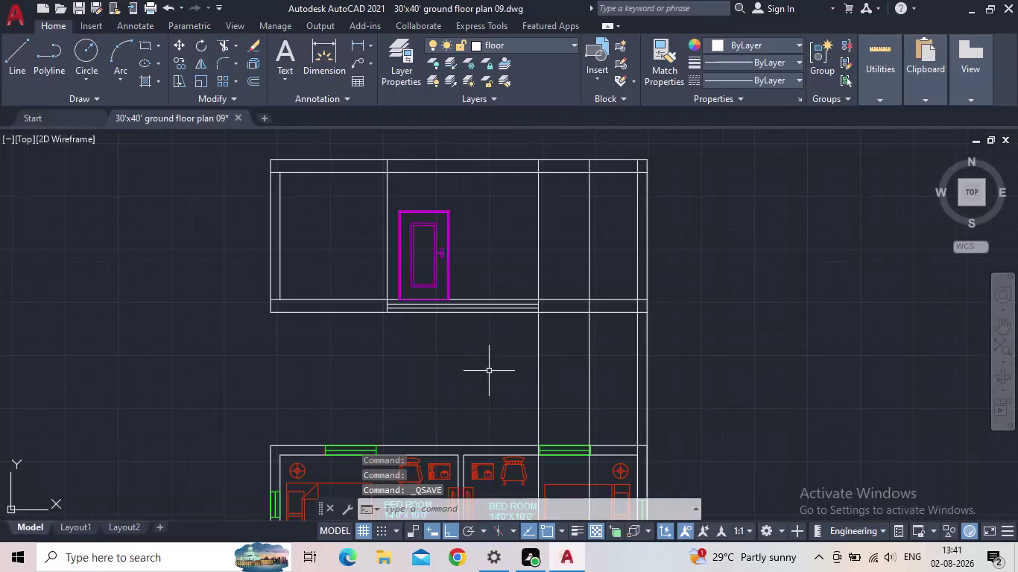
Pan across the floor plan back to the front elevation and start a line.
middle_click(504, 332)
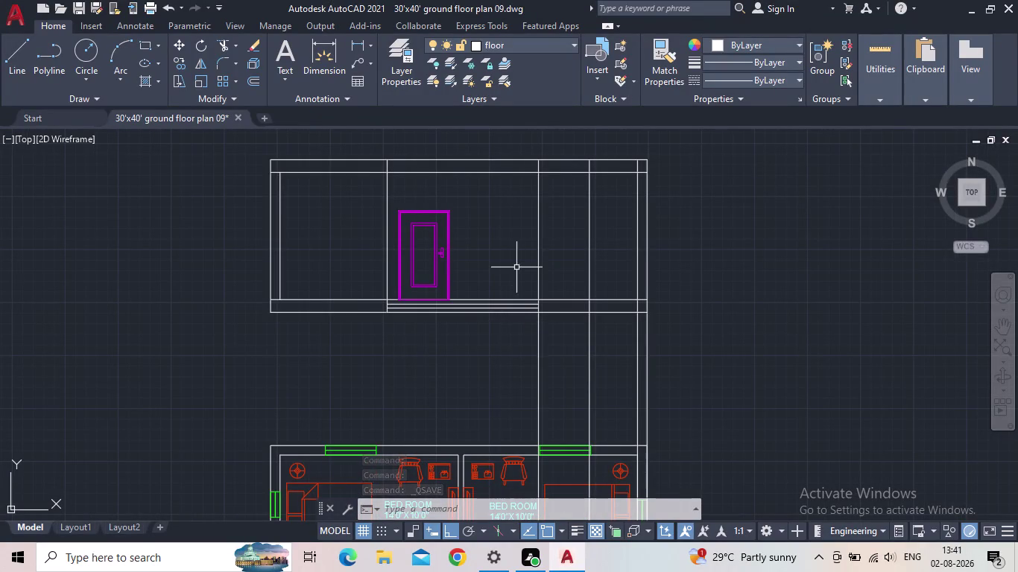
middle_drag(503, 330, 407, 194)
scroll(up, 3)
scroll(down, 3)
middle_drag(422, 257, 404, 267)
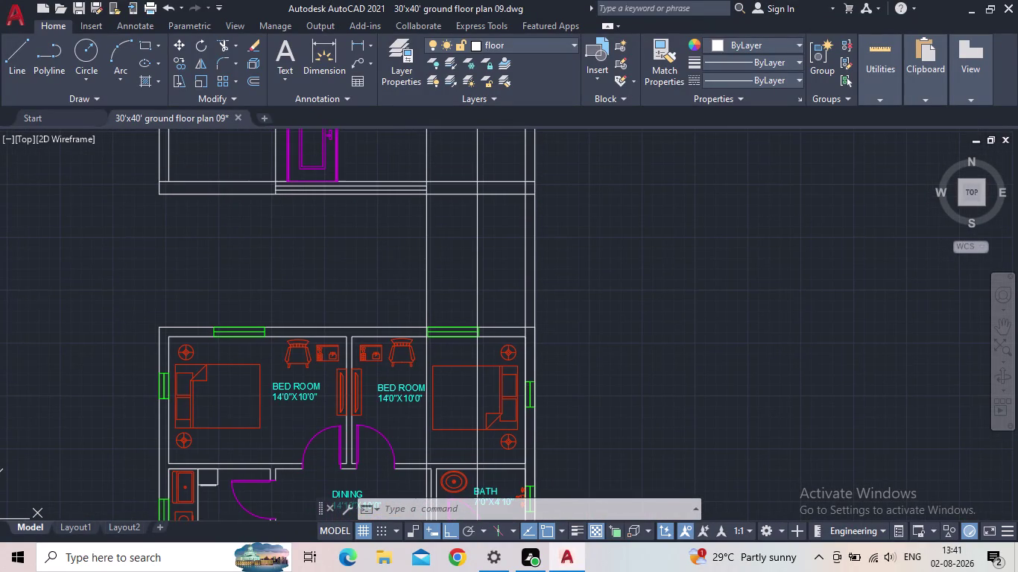
middle_drag(436, 224, 357, 297)
middle_drag(366, 211, 368, 266)
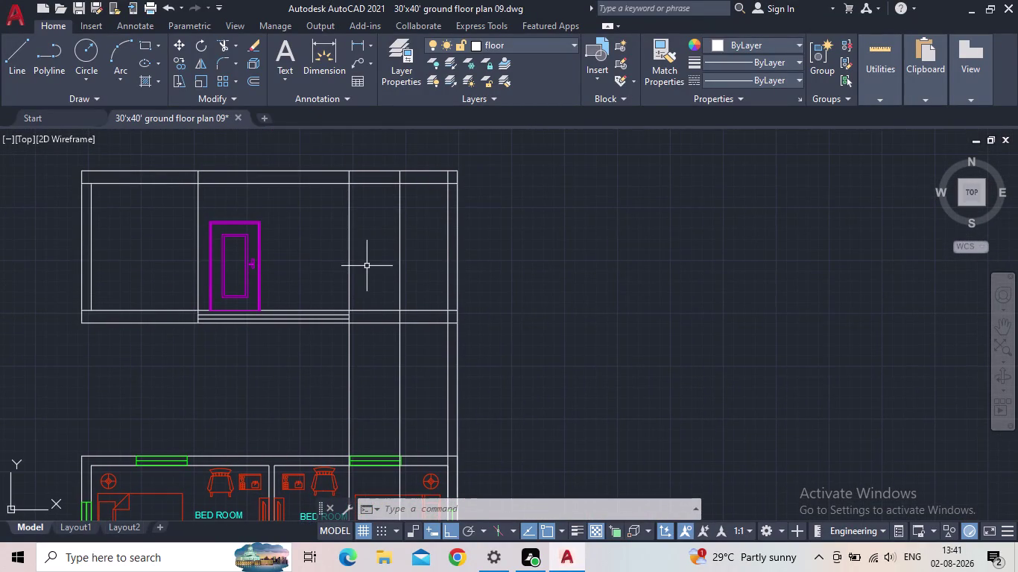
click(19, 61)
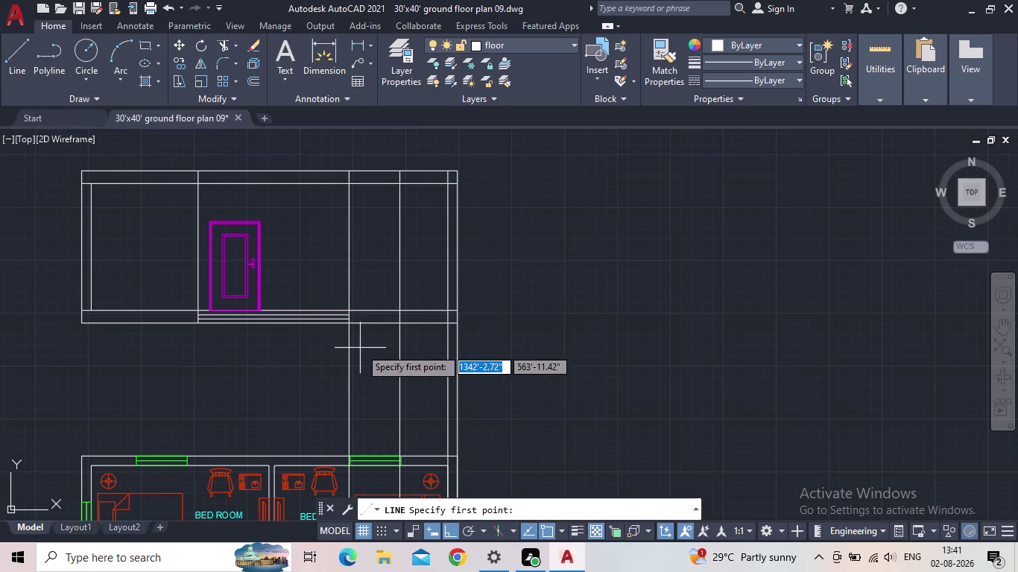
Try a line tracked 3' up from the wall corner, then cancel and recentre.
key(Escape)
key(l)
key(Return)
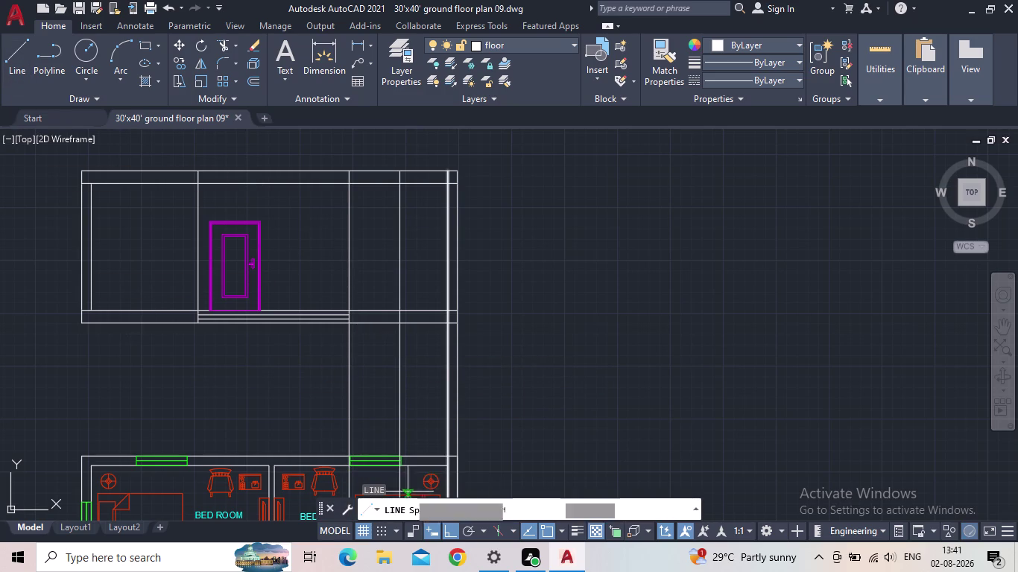
key(t)
key(k)
key(Return)
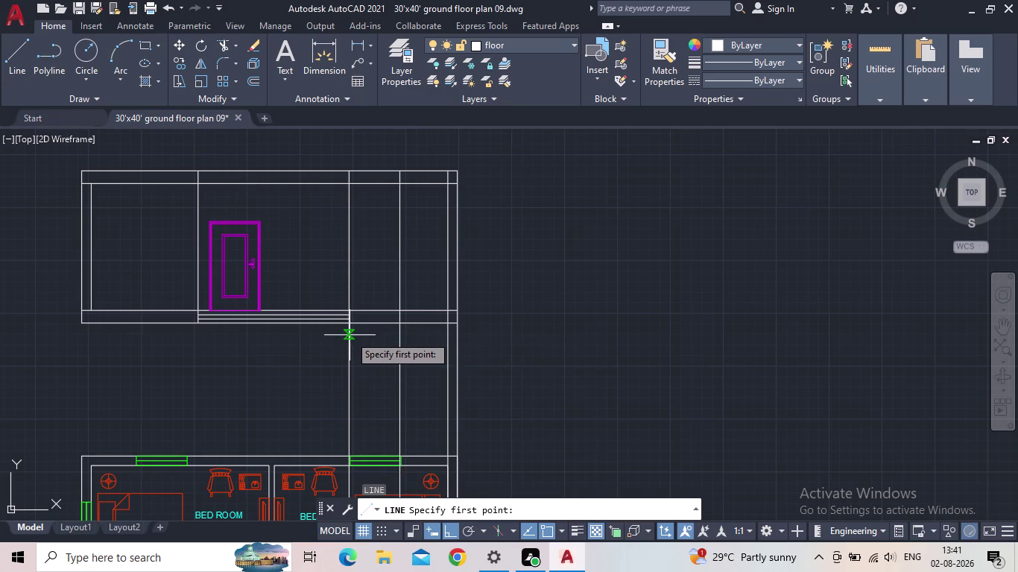
scroll(up, 3)
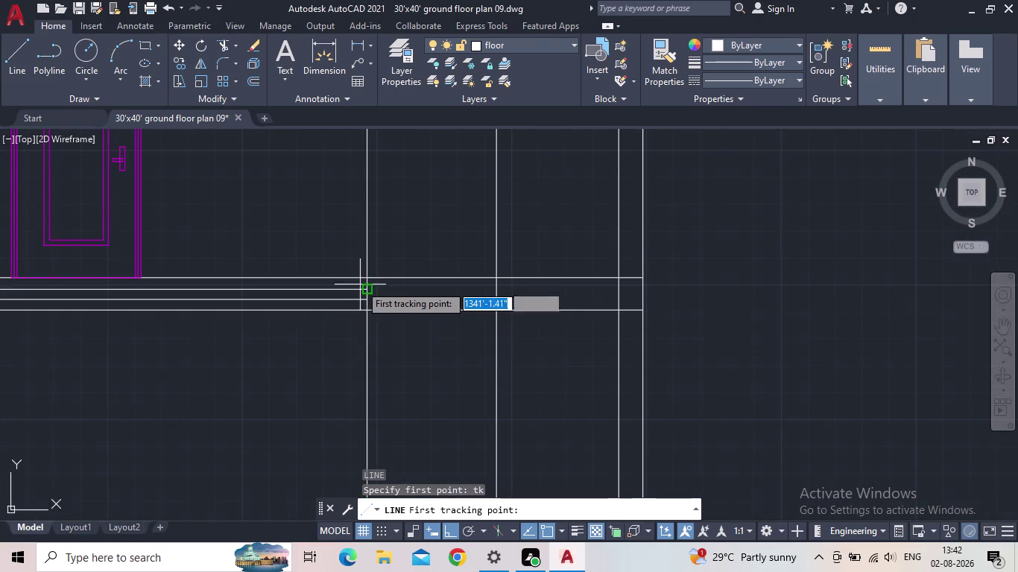
drag(367, 280, 367, 273)
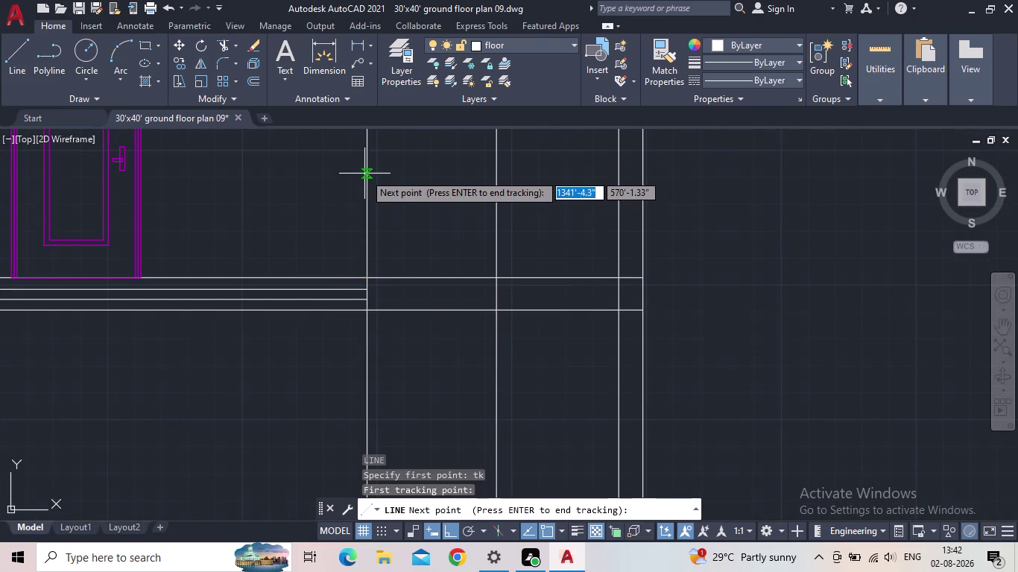
key(3)
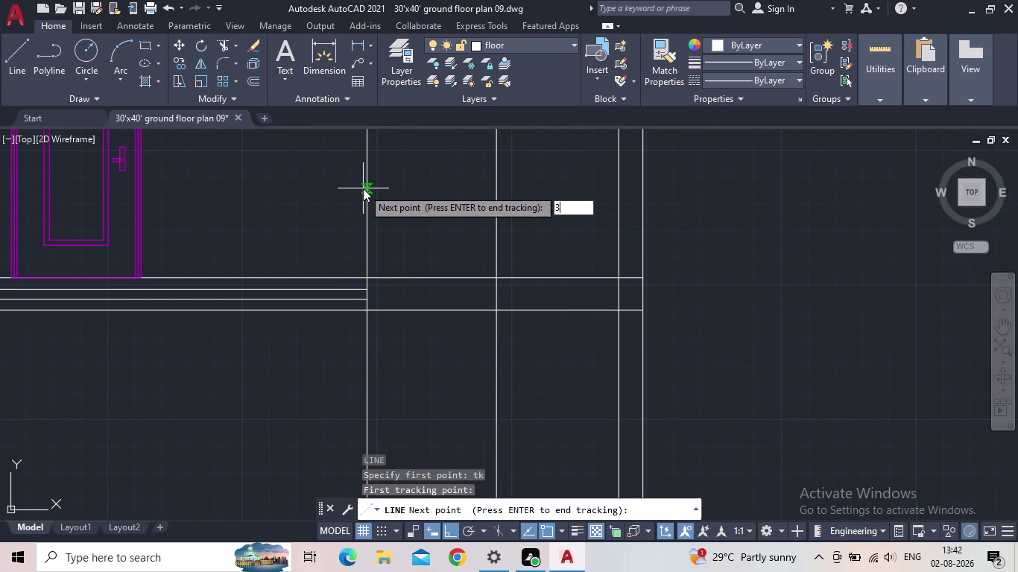
key(apostrophe)
key(Return)
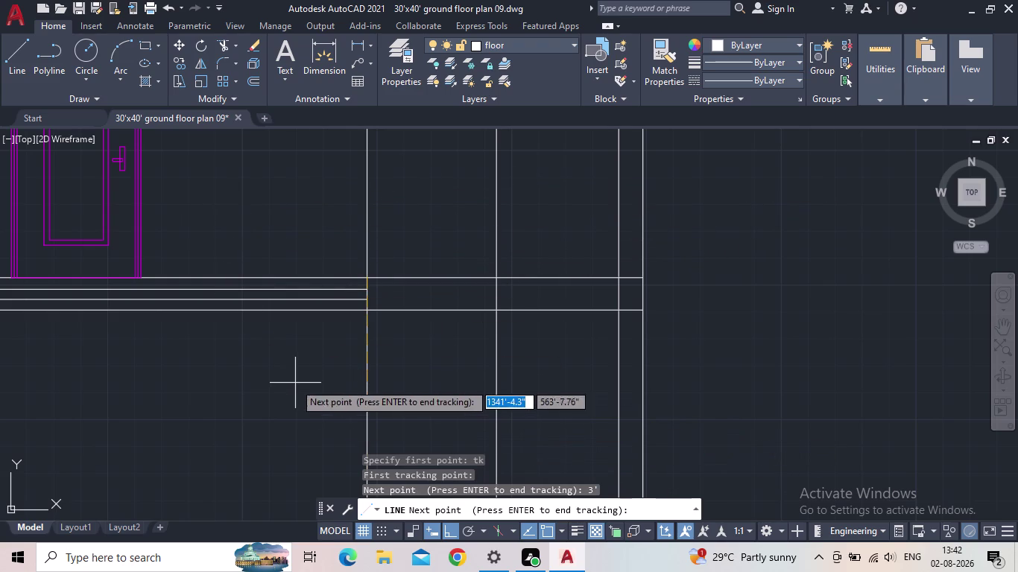
key(Escape)
middle_drag(371, 318, 464, 376)
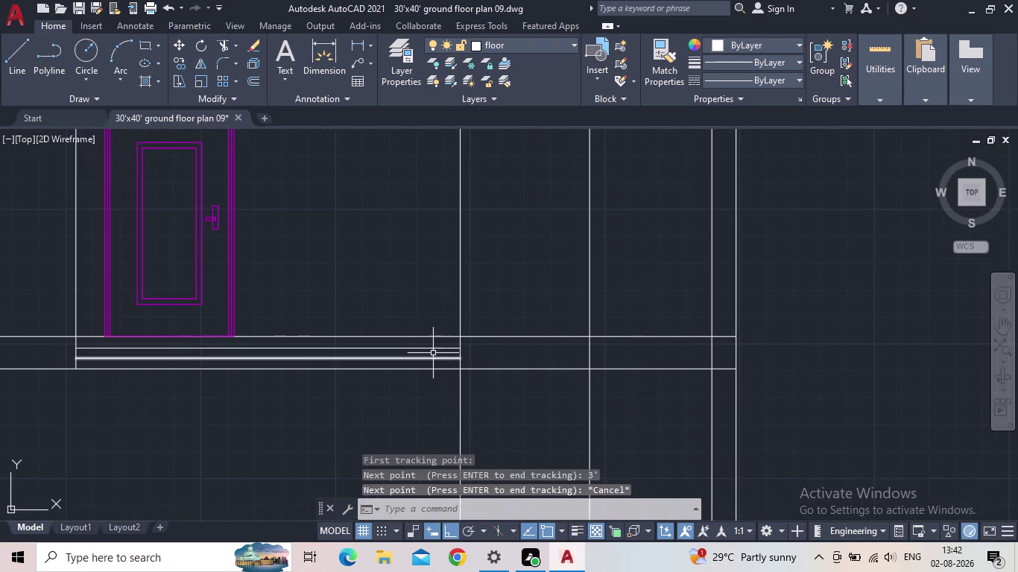
scroll(up, 3)
Draw a horizontal line tracked 3' above the wall corner to the opposite wall.
key(l)
key(Return)
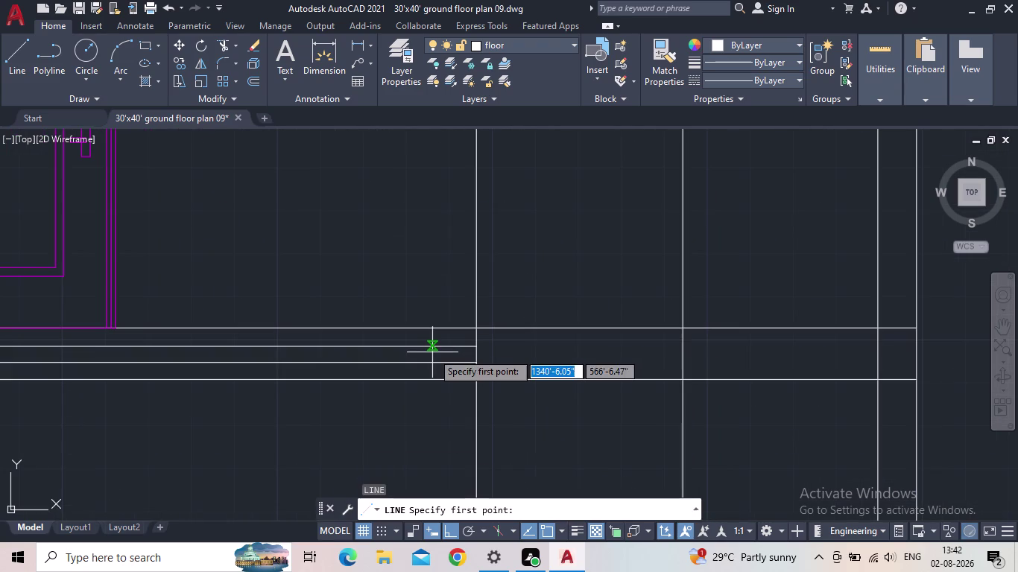
text(tk)
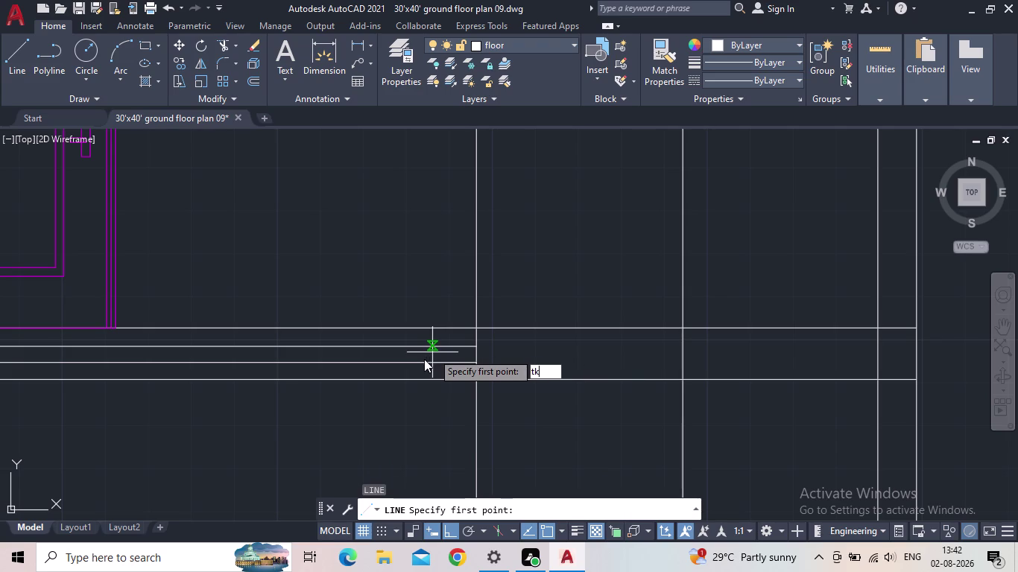
key(Return)
click(479, 329)
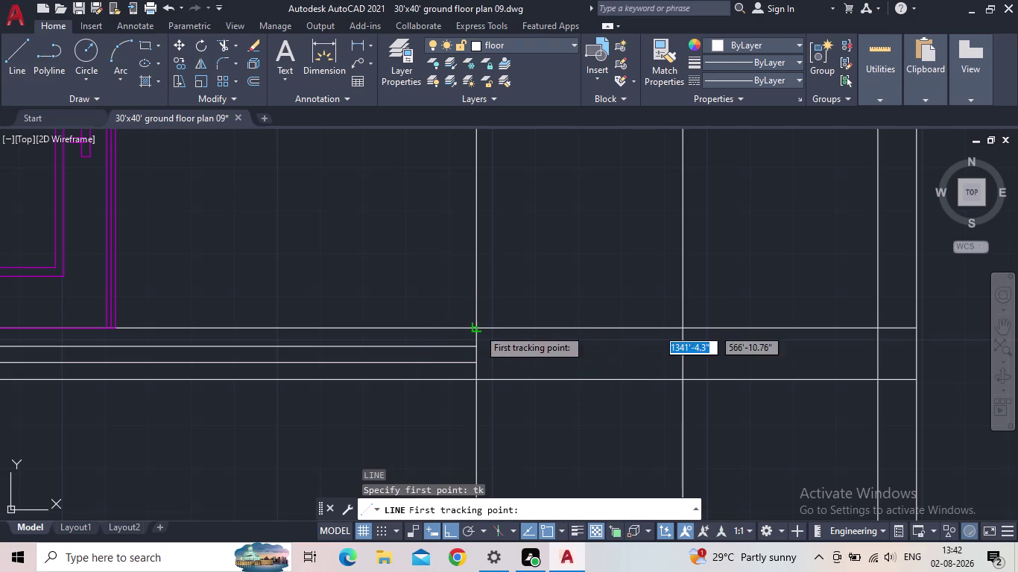
text(3)
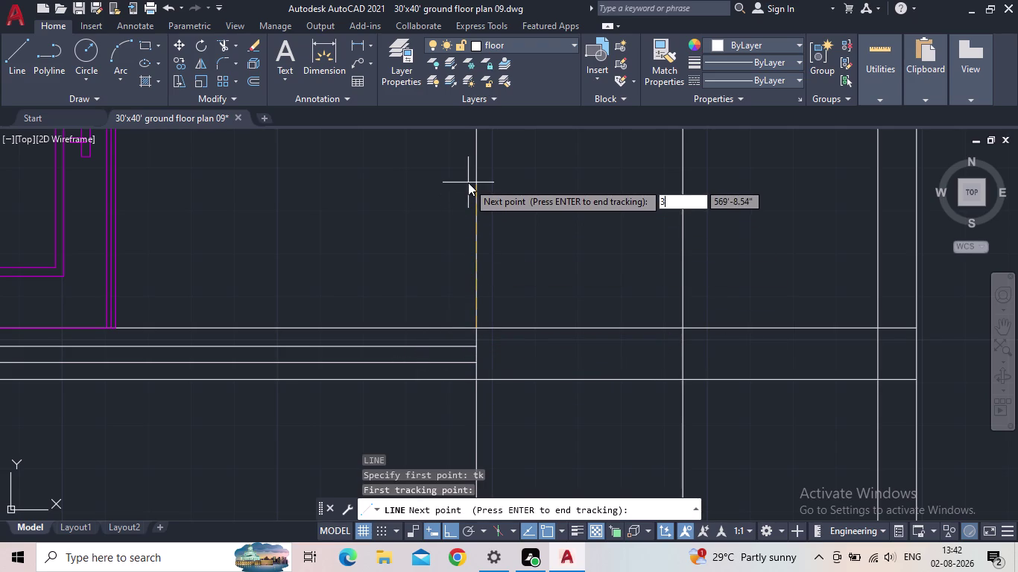
text(')
key(Return)
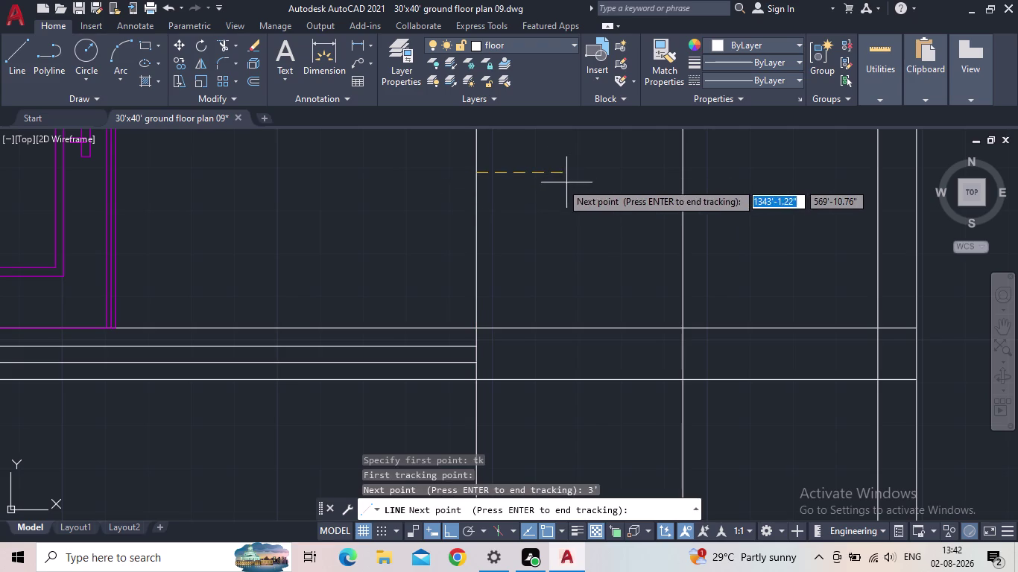
scroll(down, 3)
middle_drag(559, 186, 530, 358)
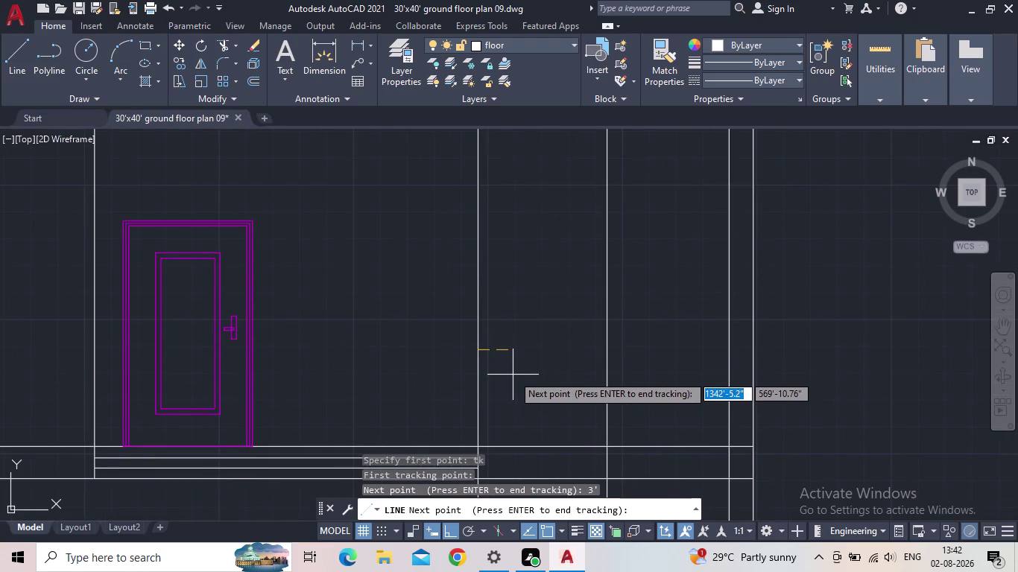
key(space)
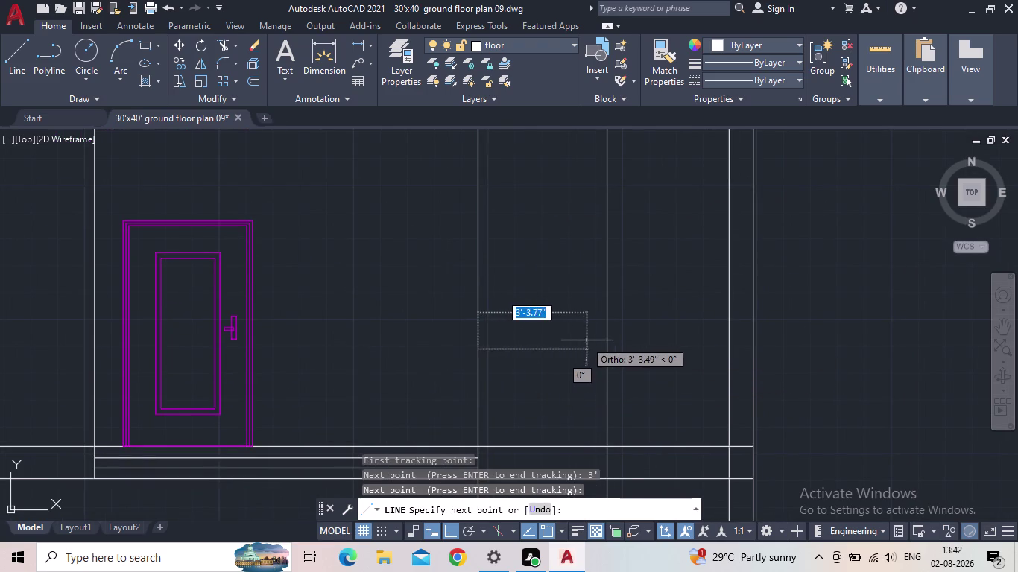
click(609, 348)
key(Escape)
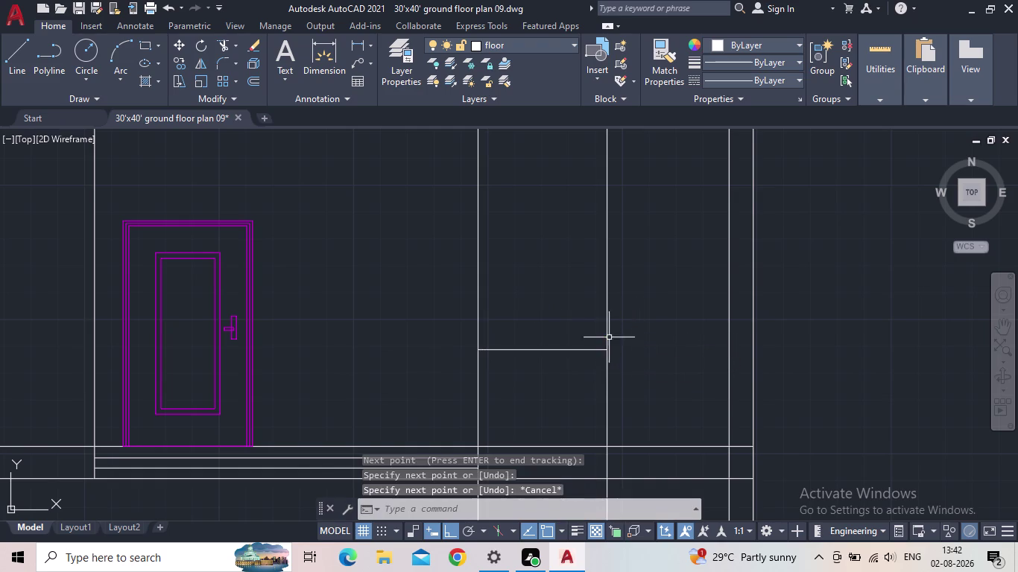
middle_drag(566, 336, 548, 354)
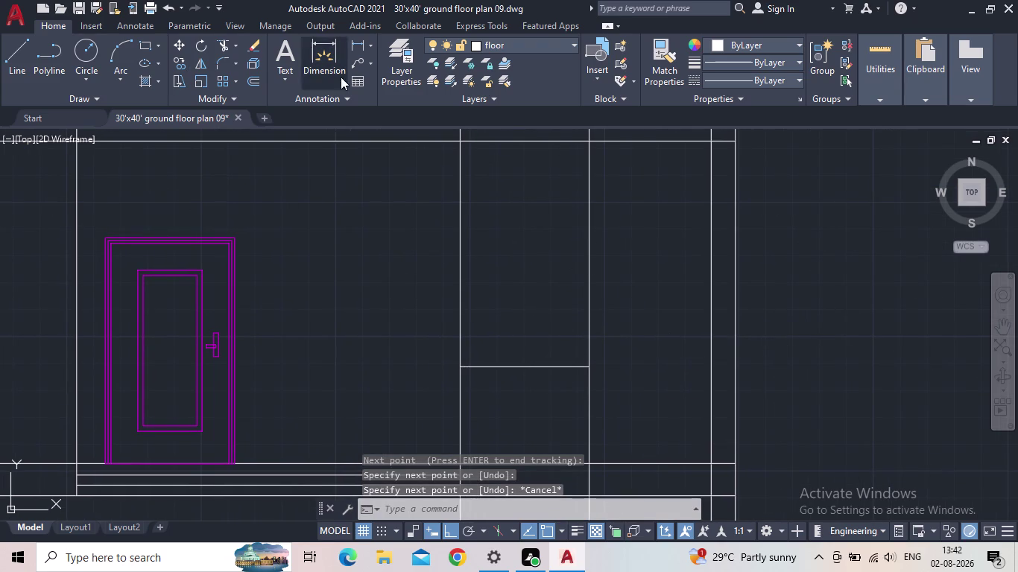
Make the green 'window' layer current, close the layer manager, and select the 3' line.
click(390, 56)
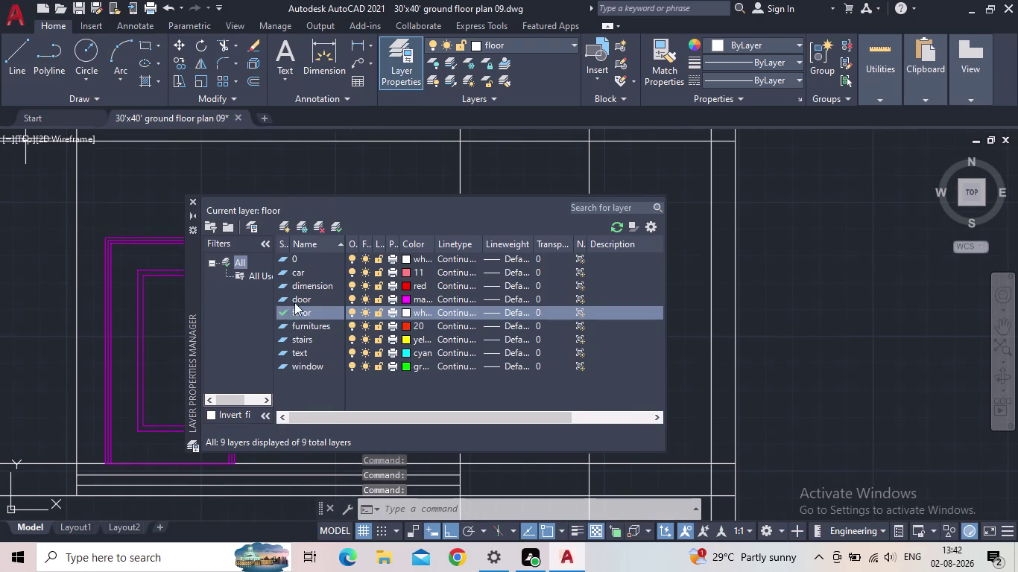
double_click(284, 365)
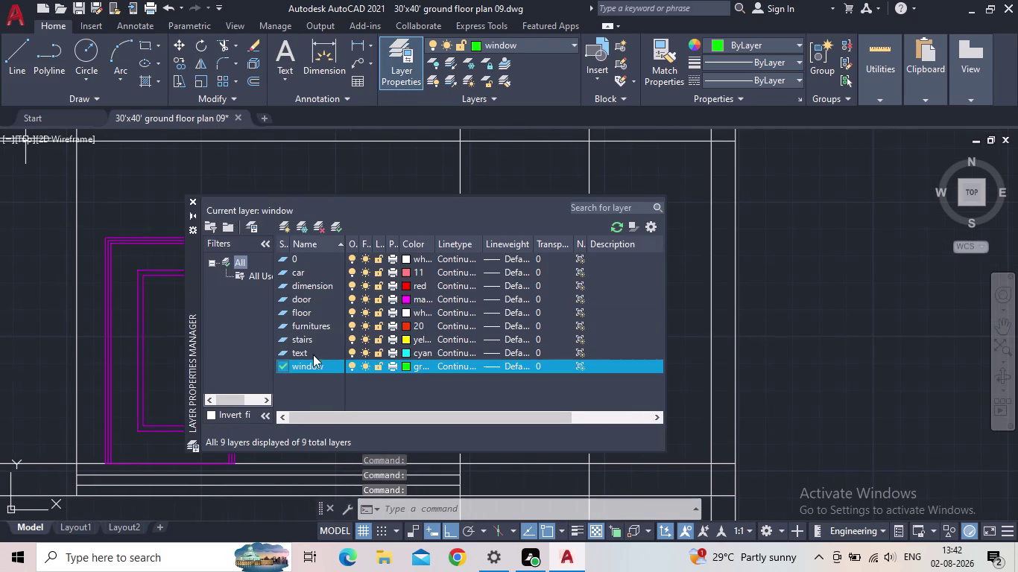
key(Escape)
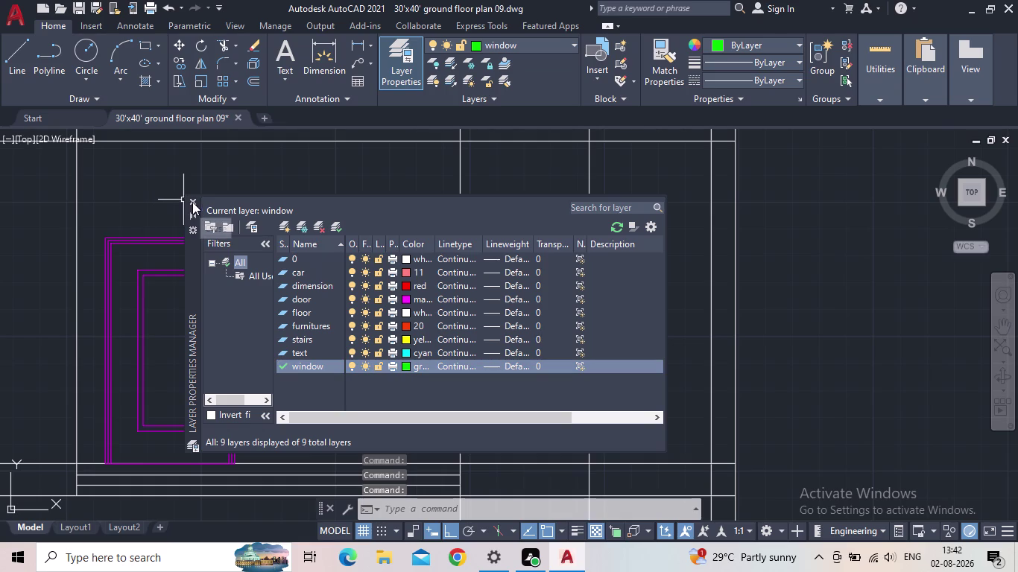
click(190, 200)
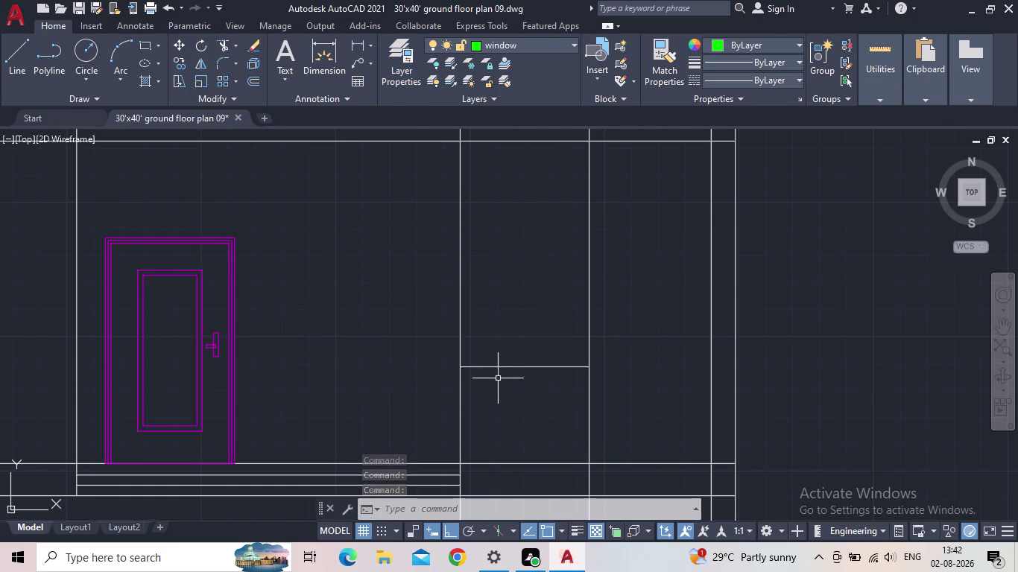
click(503, 368)
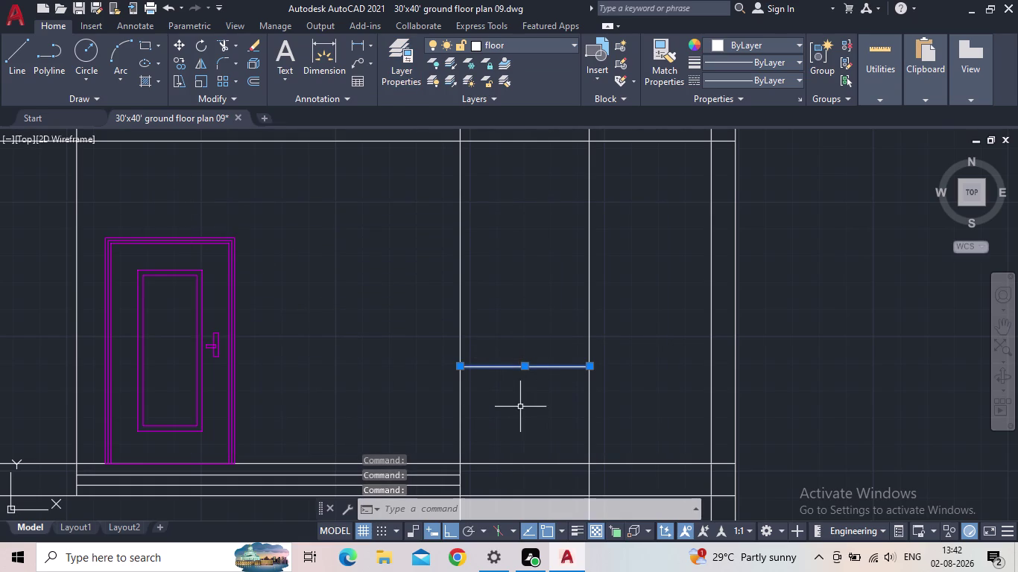
Draw the green 4' square window outline on the 3' line, closing at its start.
key(Escape)
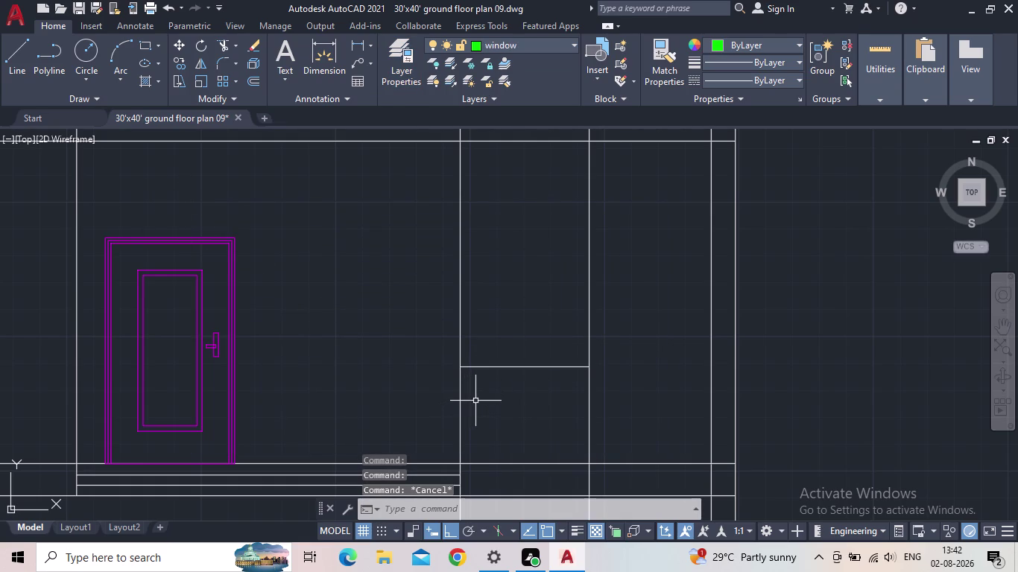
key(l)
key(Return)
click(460, 370)
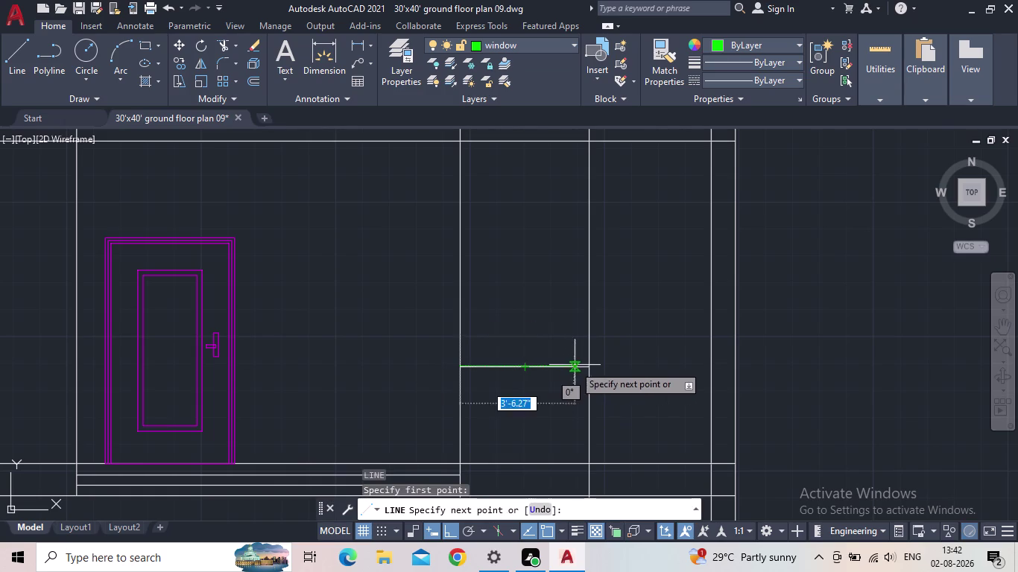
click(588, 367)
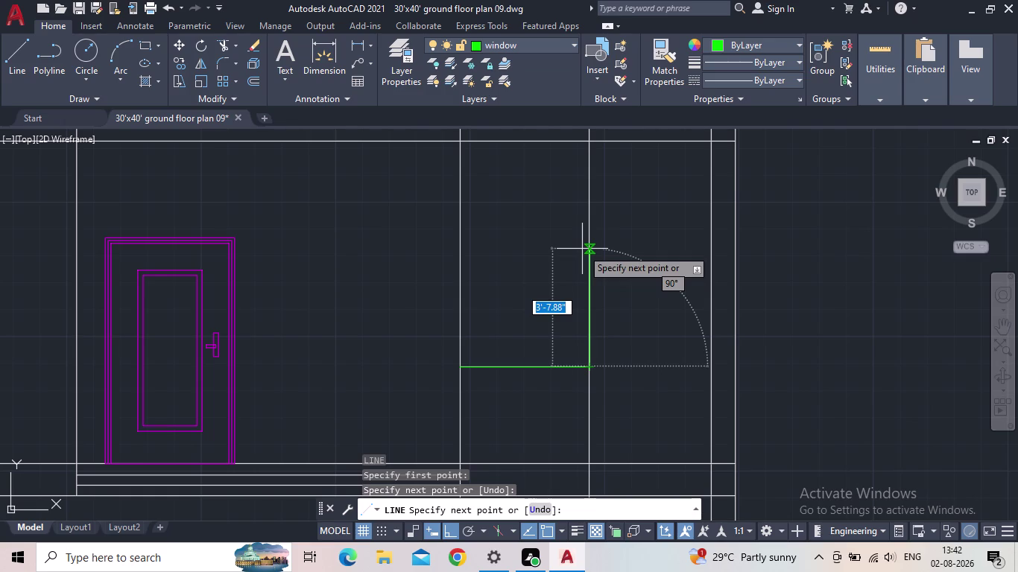
key(4)
key(apostrophe)
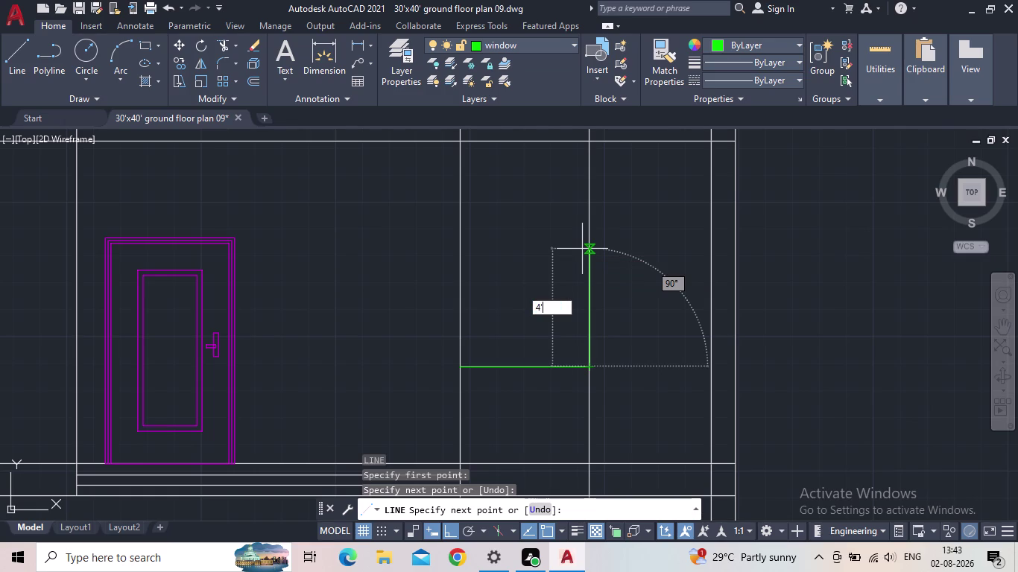
key(Return)
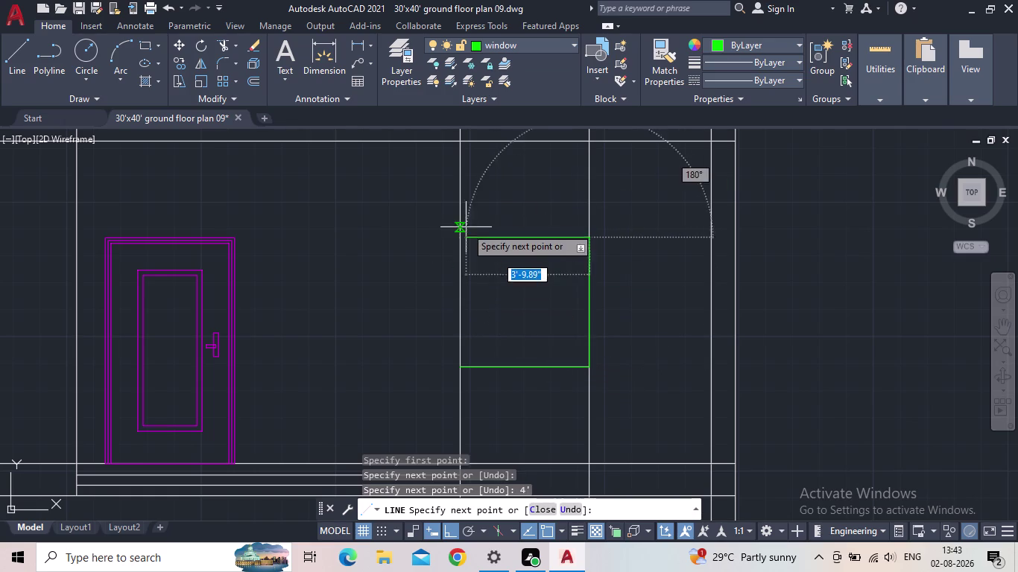
click(457, 241)
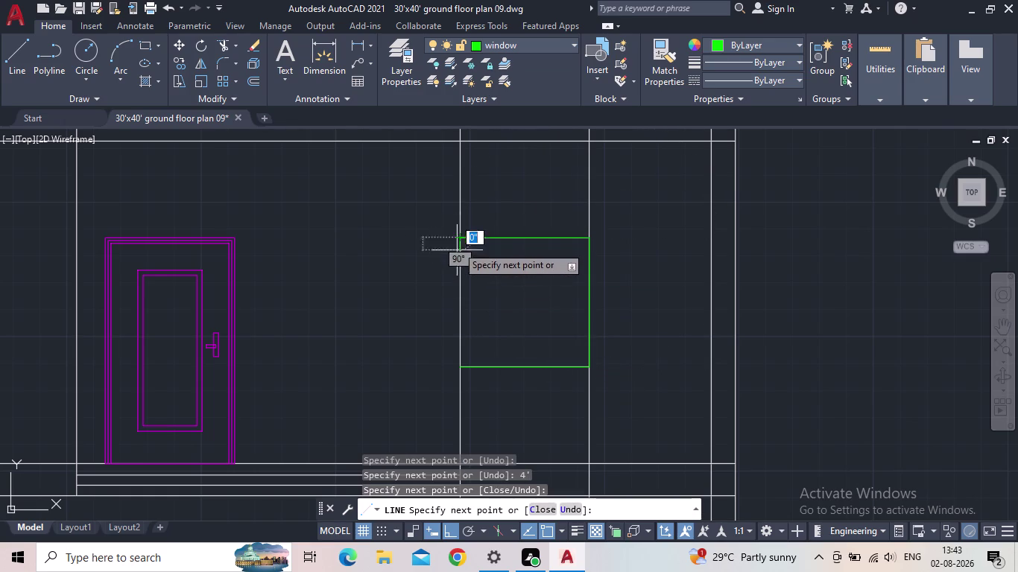
click(455, 367)
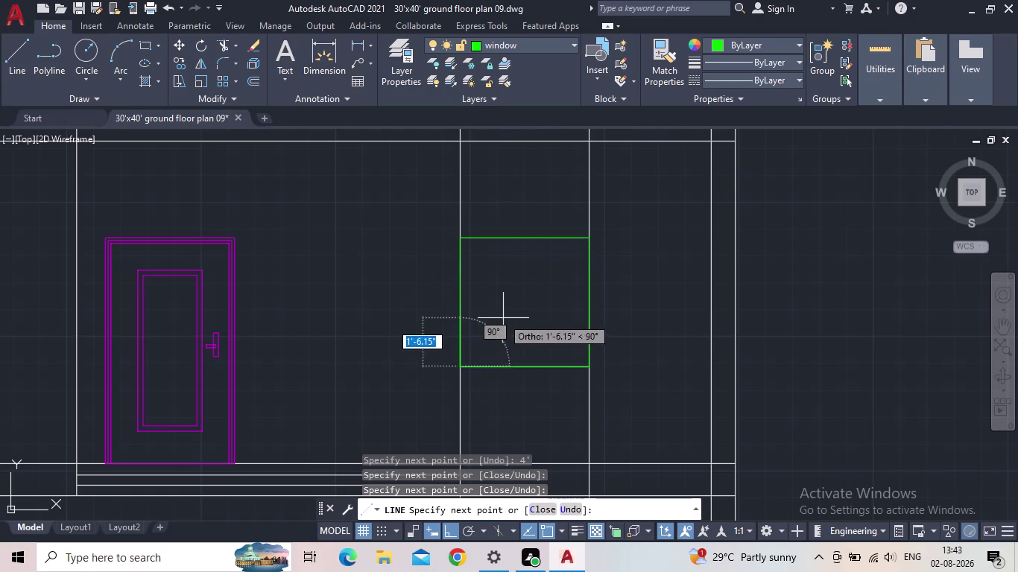
key(Escape)
middle_drag(546, 316, 526, 323)
drag(524, 404, 520, 379)
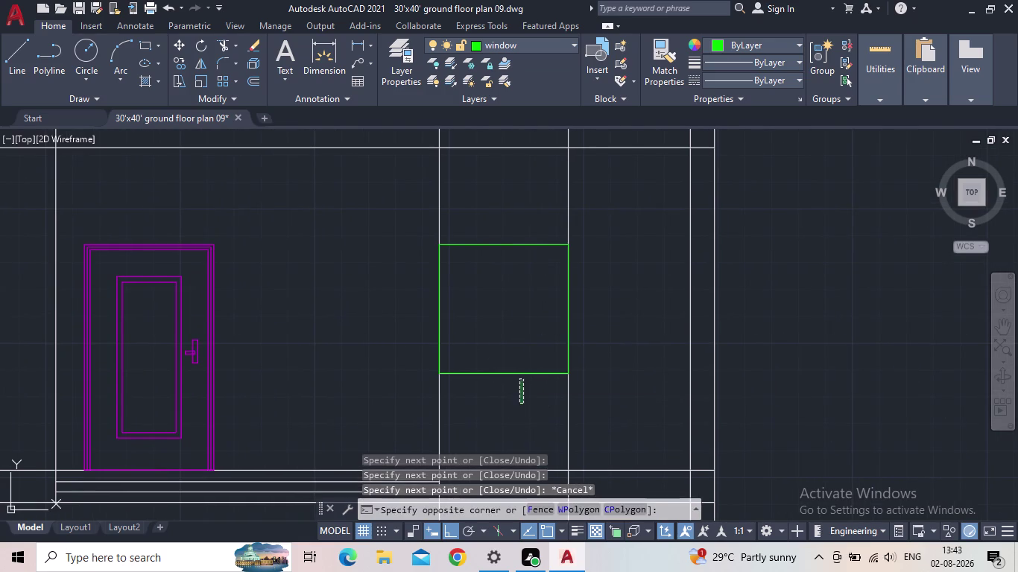
Select the four window edges and join them with J.
click(503, 352)
click(440, 317)
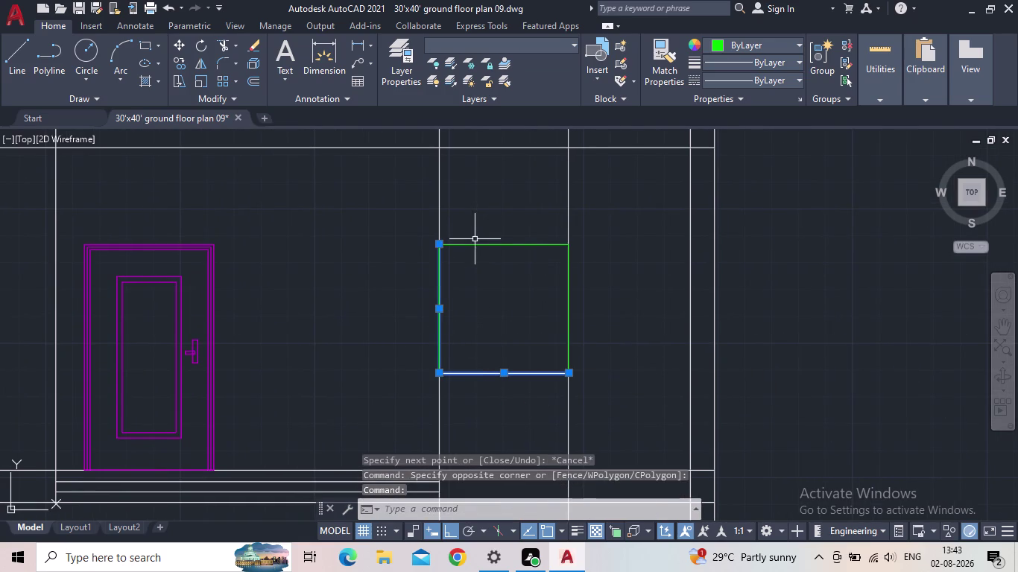
click(475, 245)
click(570, 292)
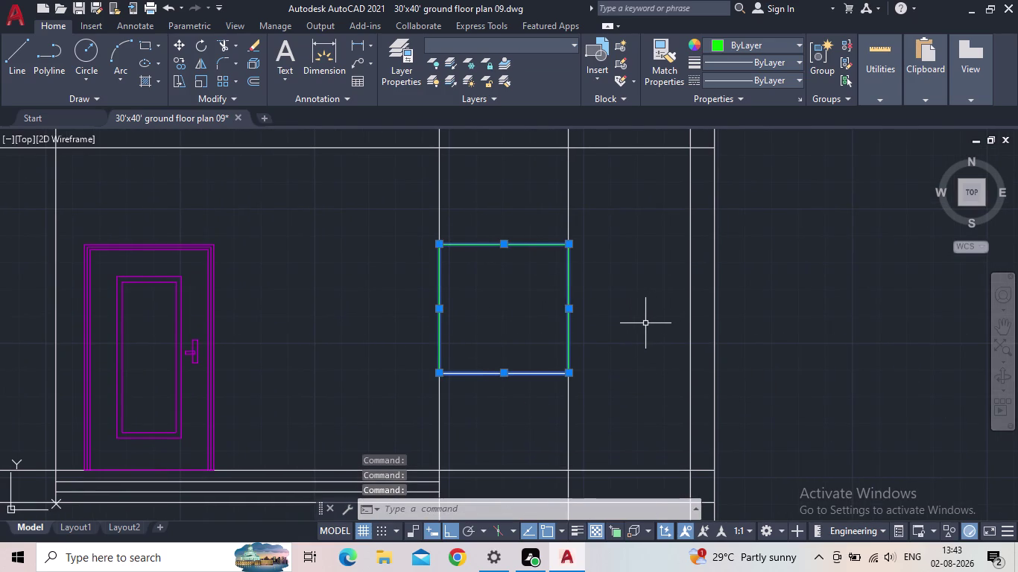
key(j)
key(Return)
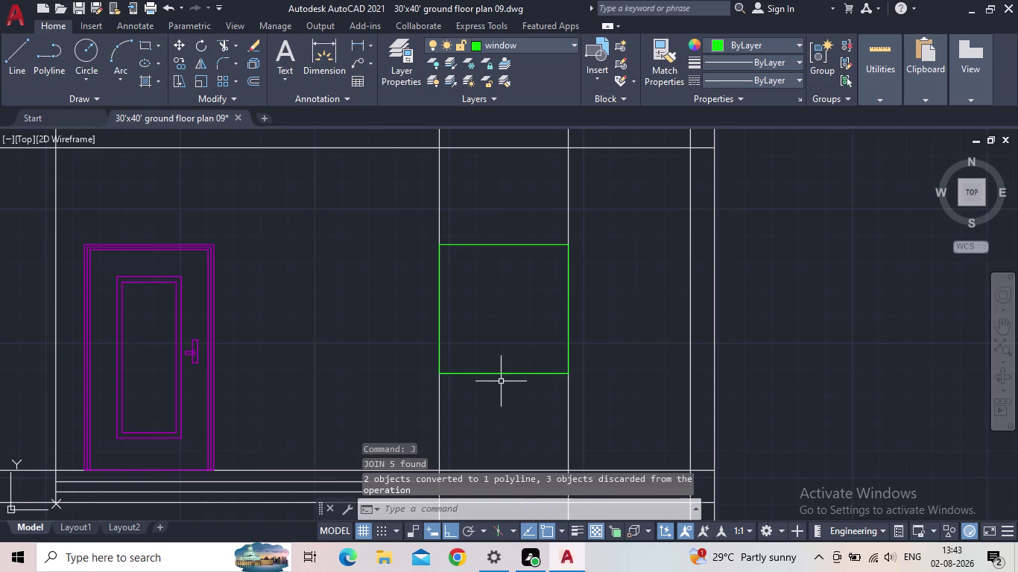
Reselect the joined window outline to check it and launch Offset.
middle_drag(500, 389, 459, 404)
click(466, 415)
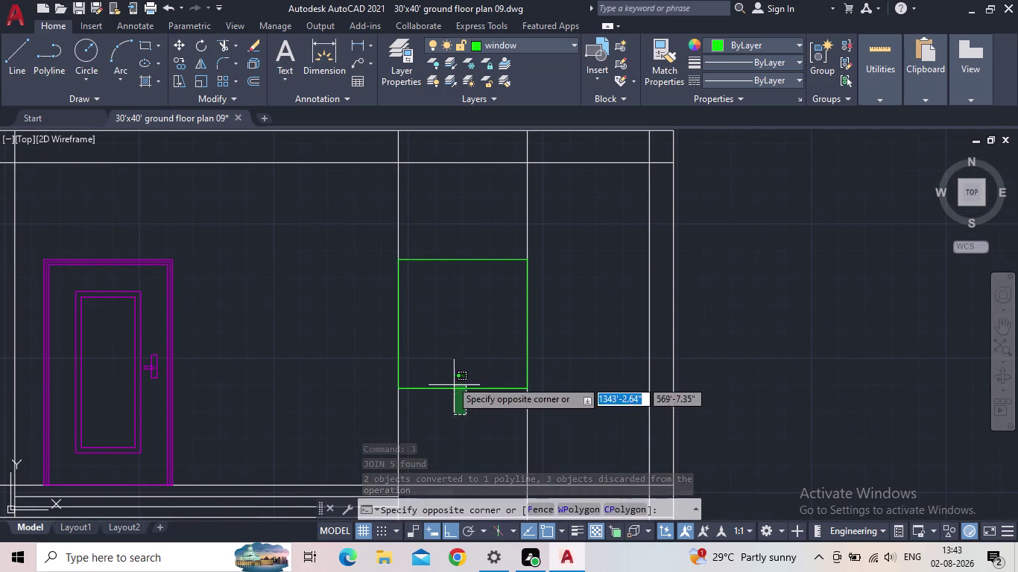
click(446, 278)
drag(441, 324, 434, 278)
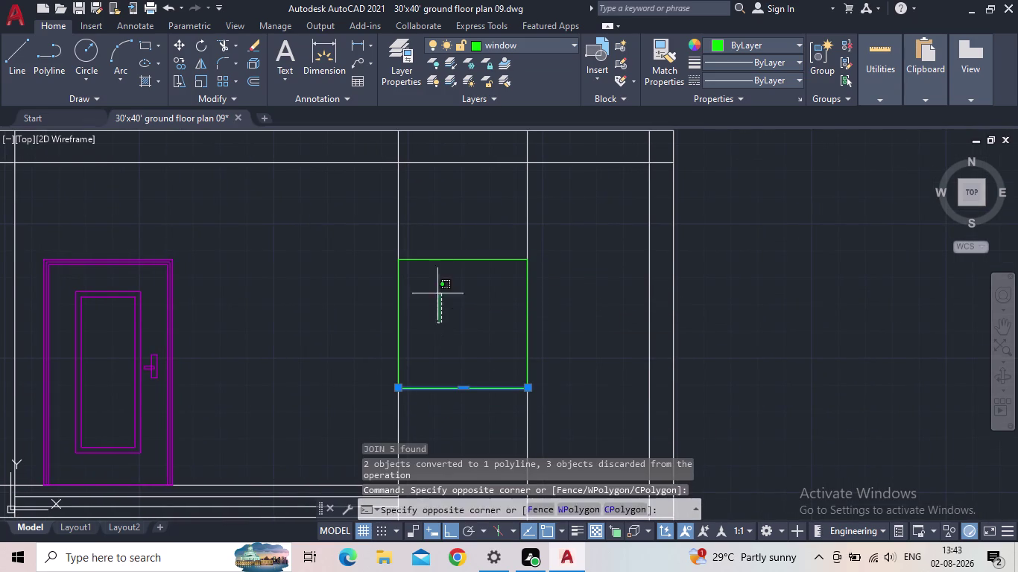
drag(434, 278, 424, 241)
click(401, 312)
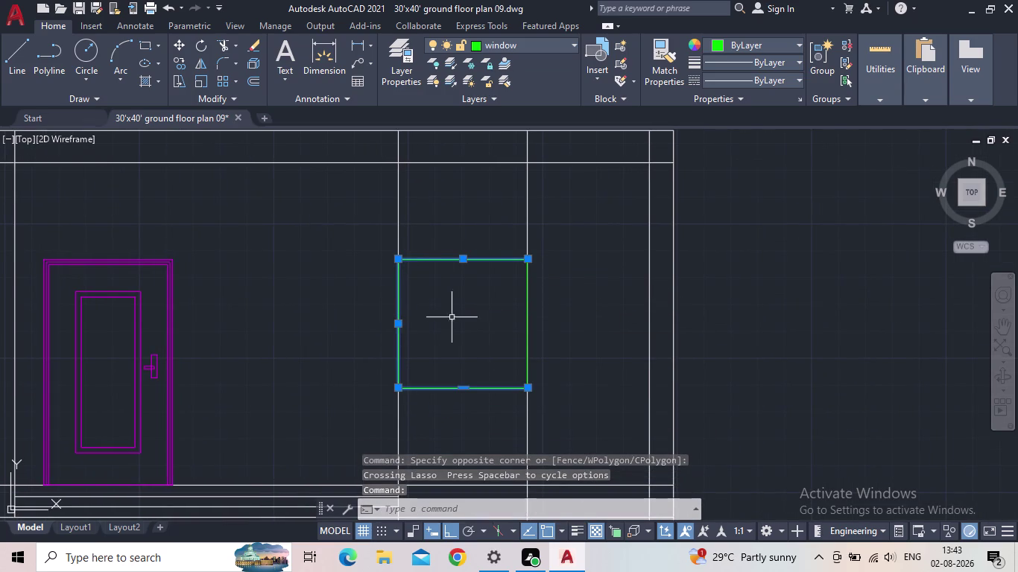
click(529, 331)
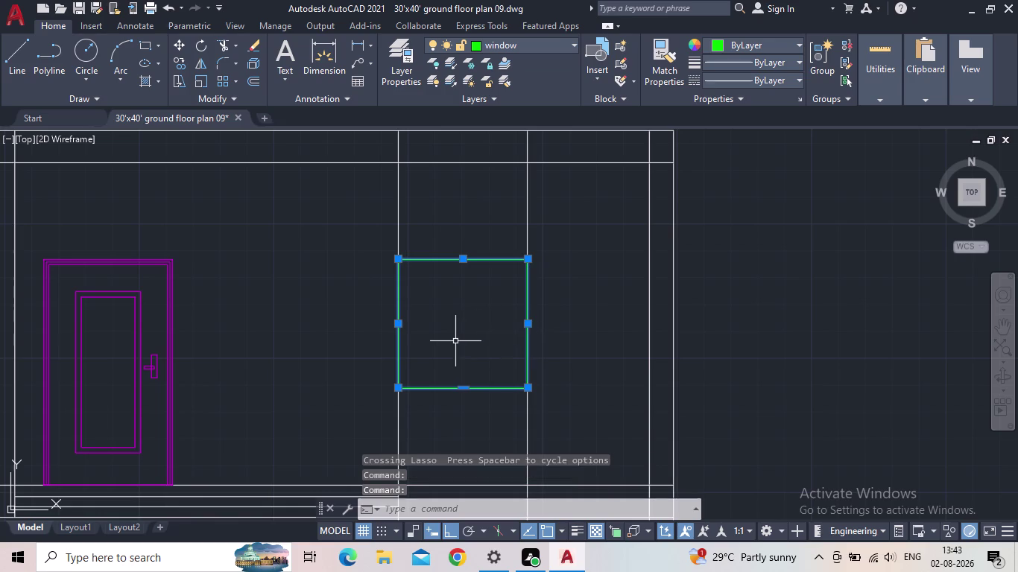
key(o)
key(Return)
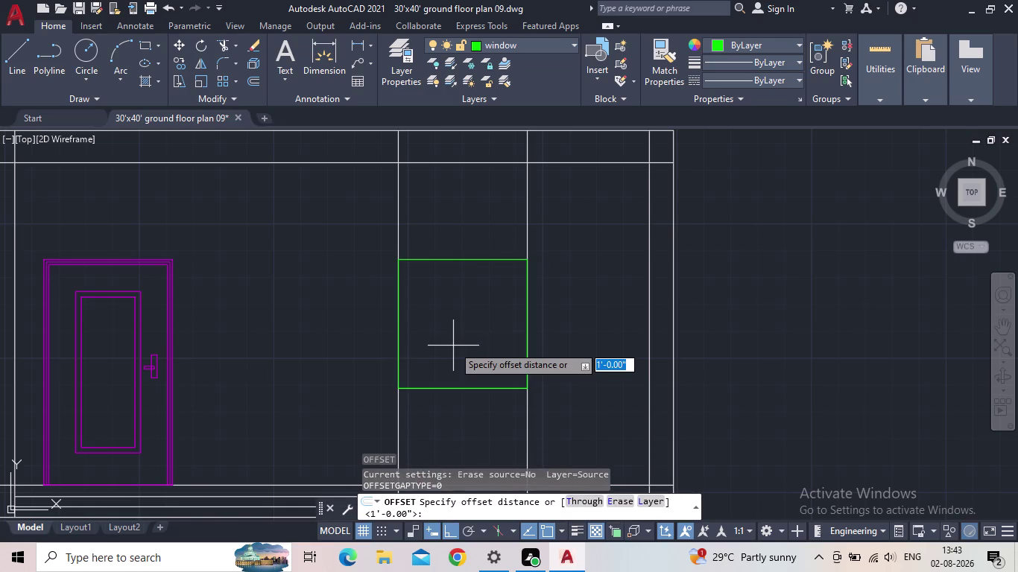
Offset the window's top and side edges 2" inward.
text(2")
key(Return)
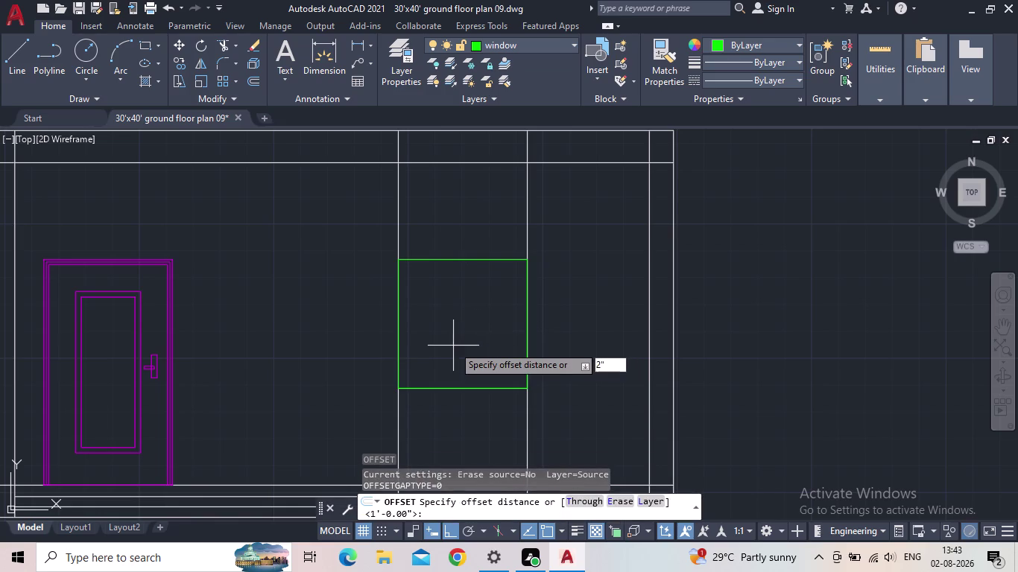
click(450, 258)
click(456, 291)
click(399, 312)
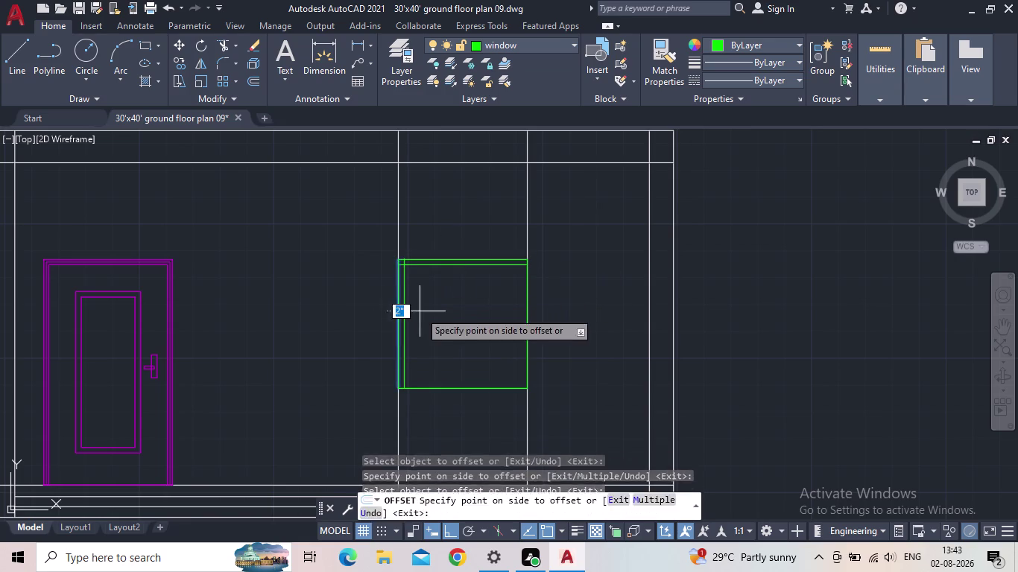
click(420, 311)
click(436, 389)
click(440, 364)
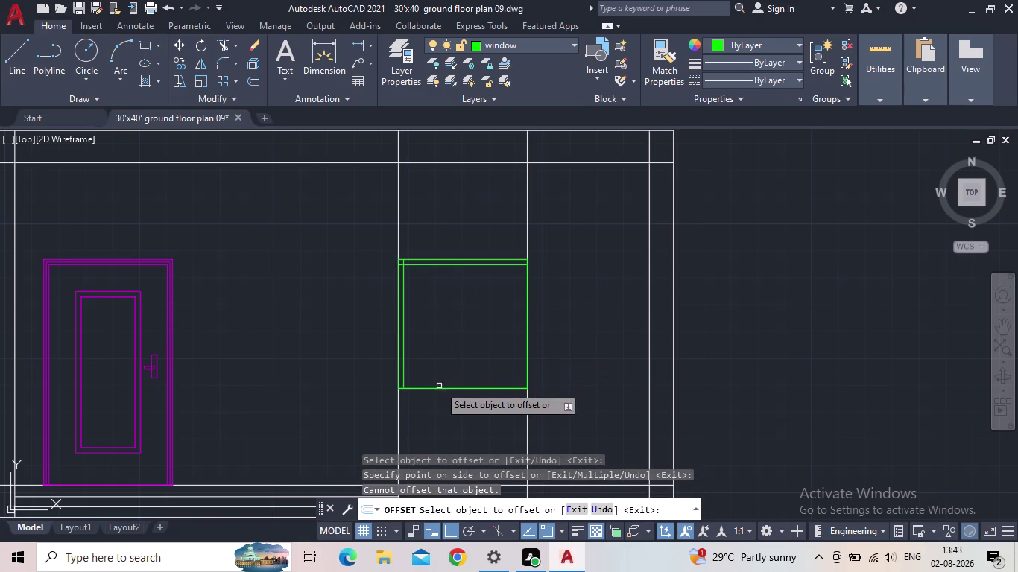
click(439, 387)
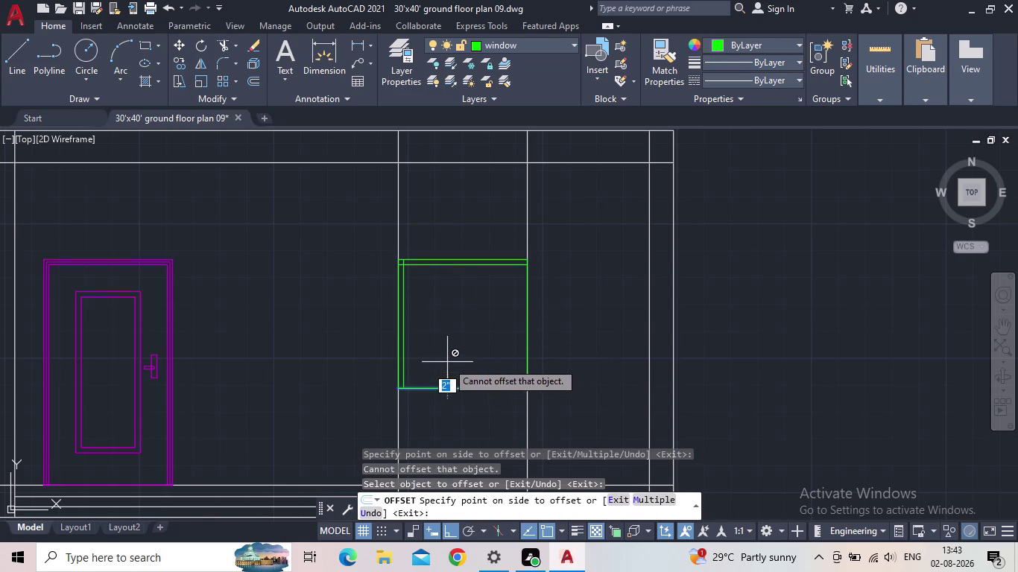
click(447, 362)
click(454, 389)
click(445, 372)
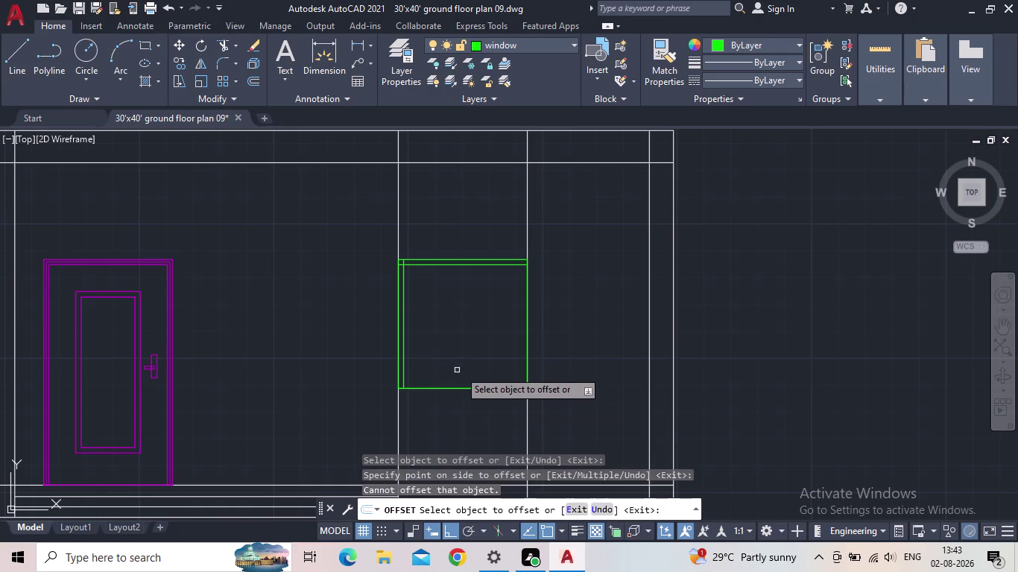
click(529, 347)
click(498, 353)
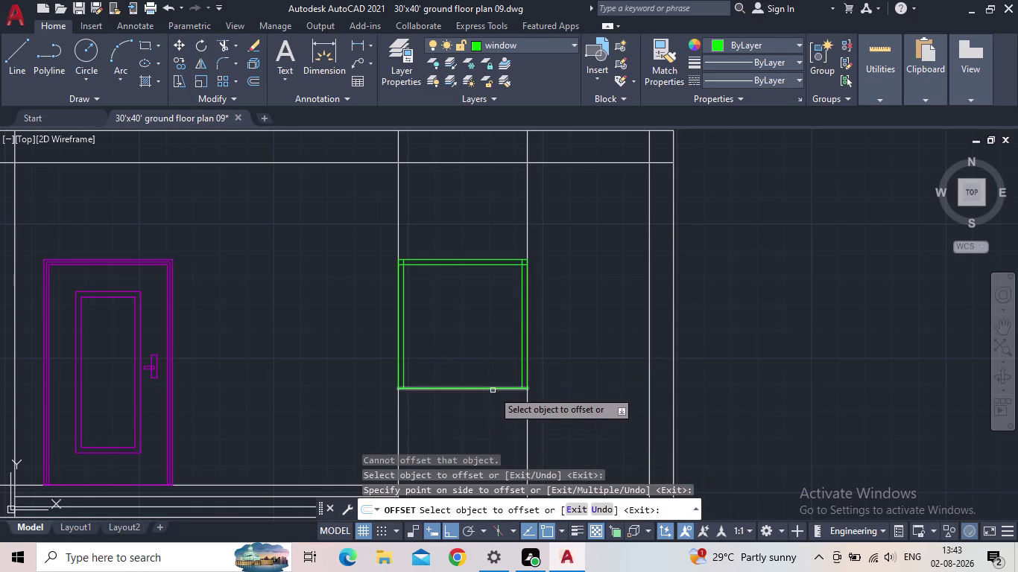
click(492, 390)
click(483, 377)
key(Escape)
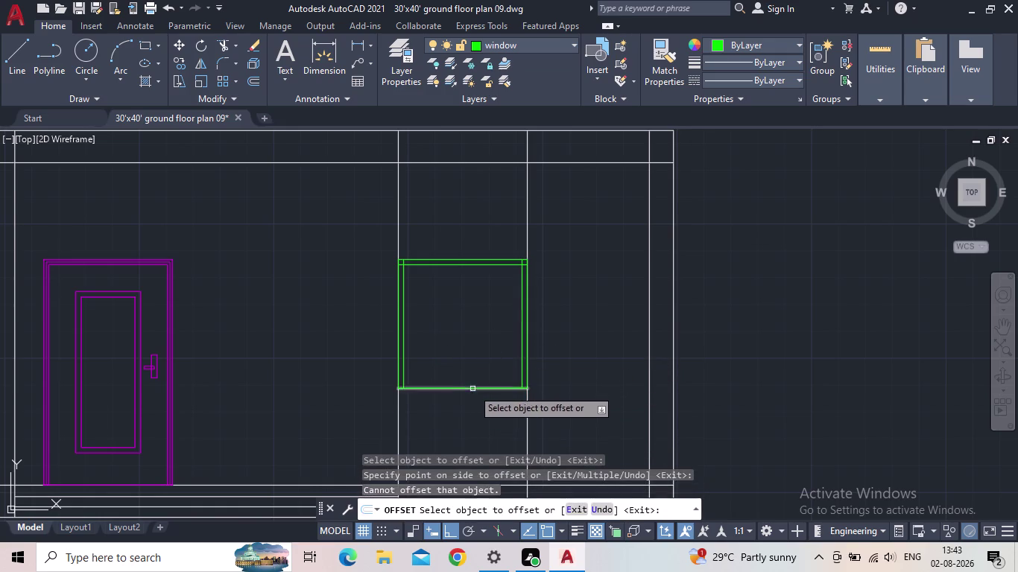
Retry the 2" offset on the window's bottom edge, which fails.
click(470, 390)
key(Escape)
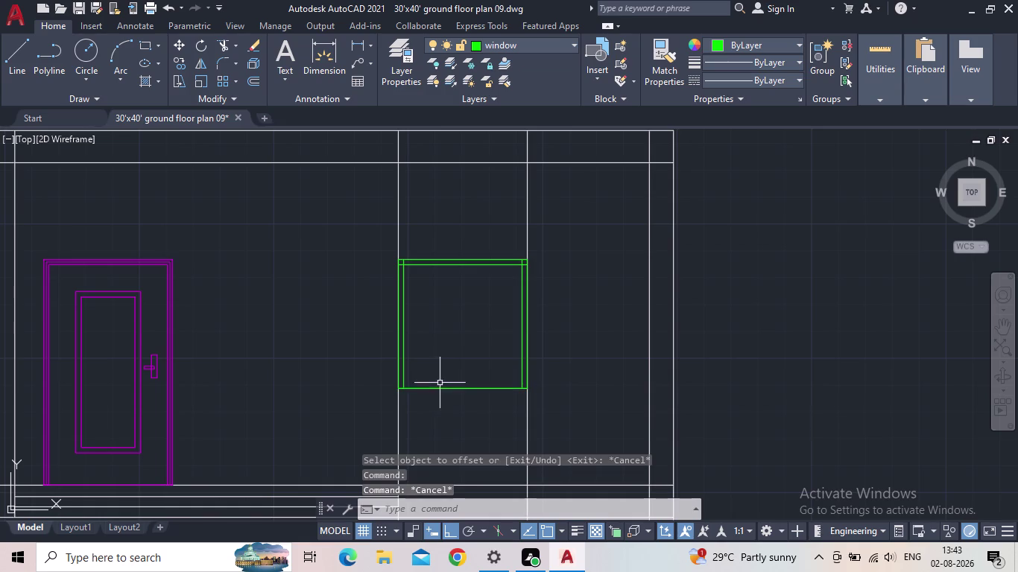
key(o)
key(Return)
key(Return)
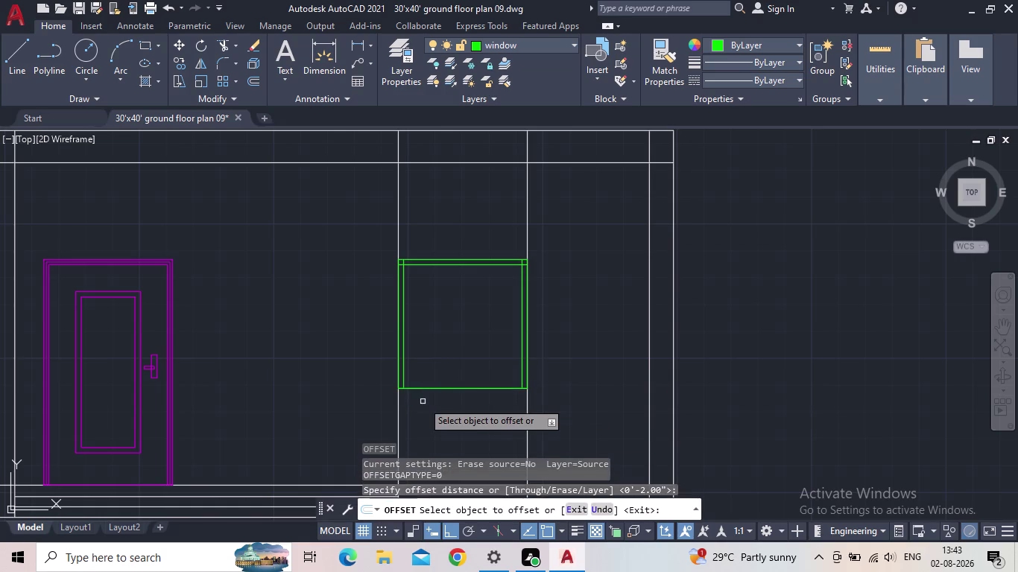
scroll(up, 3)
scroll(up, 3)
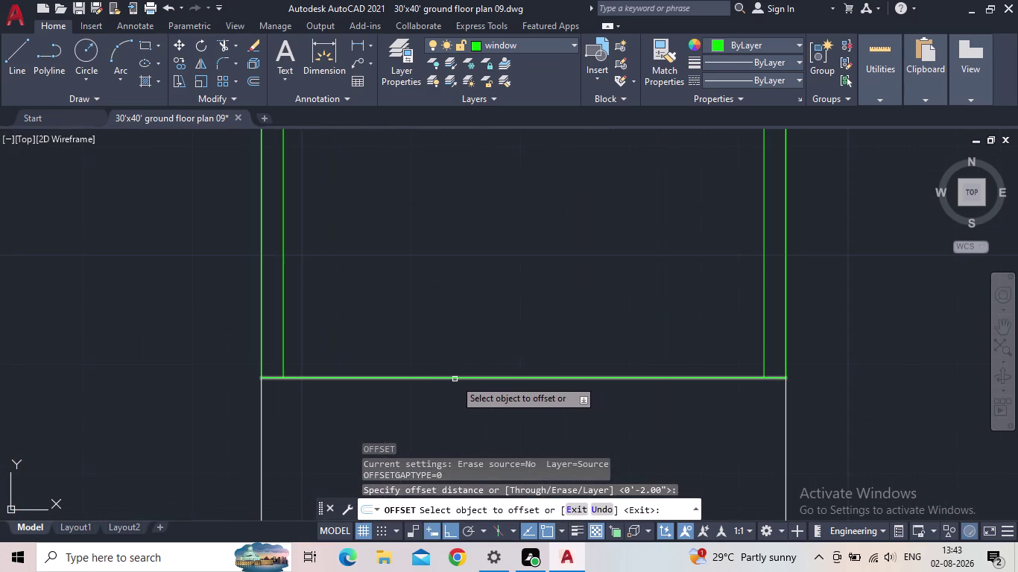
click(455, 379)
click(430, 327)
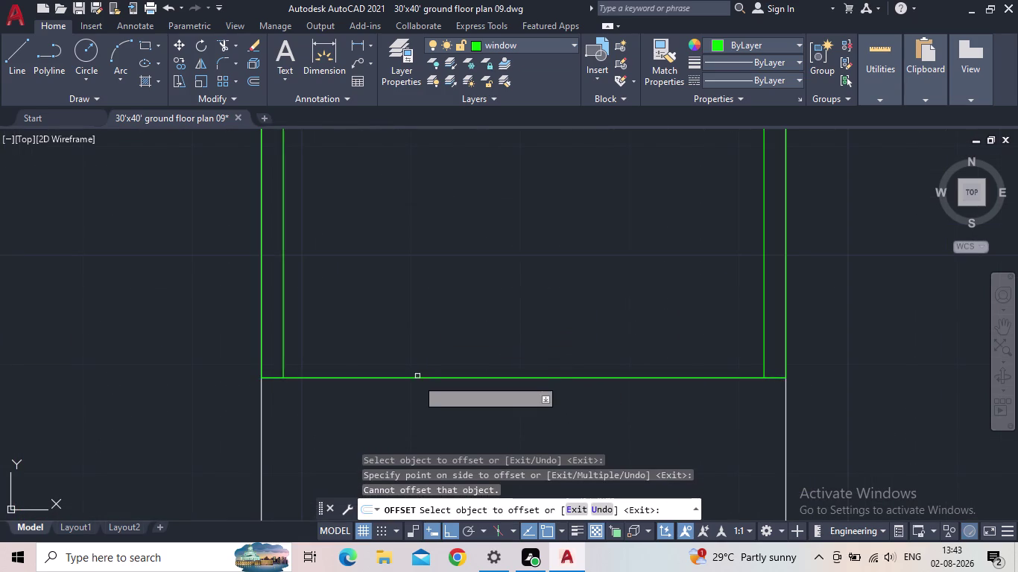
key(Escape)
Select the bottom window line, then clear the selection.
scroll(down, 3)
click(326, 379)
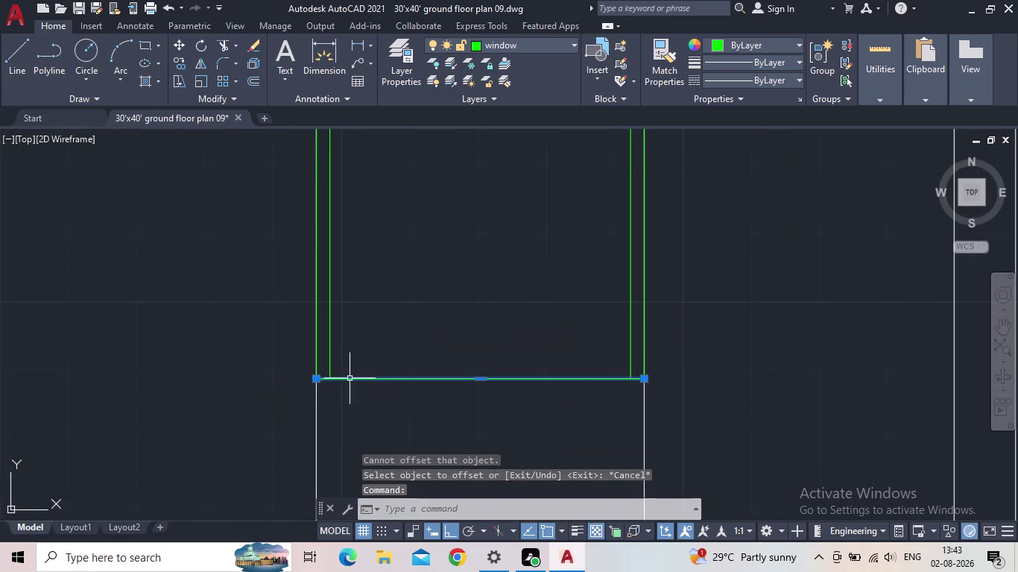
scroll(up, 3)
click(305, 382)
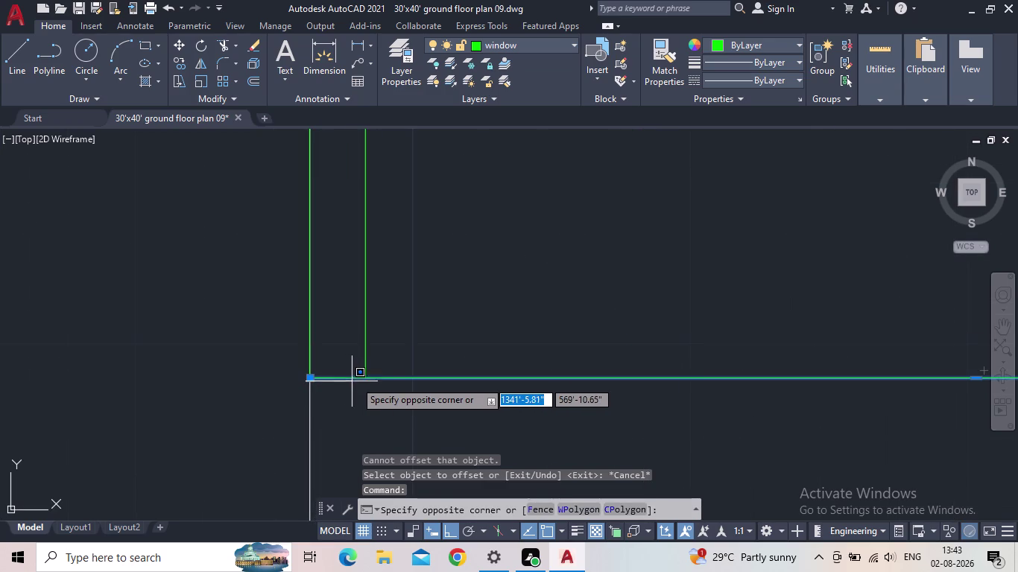
click(355, 384)
key(Escape)
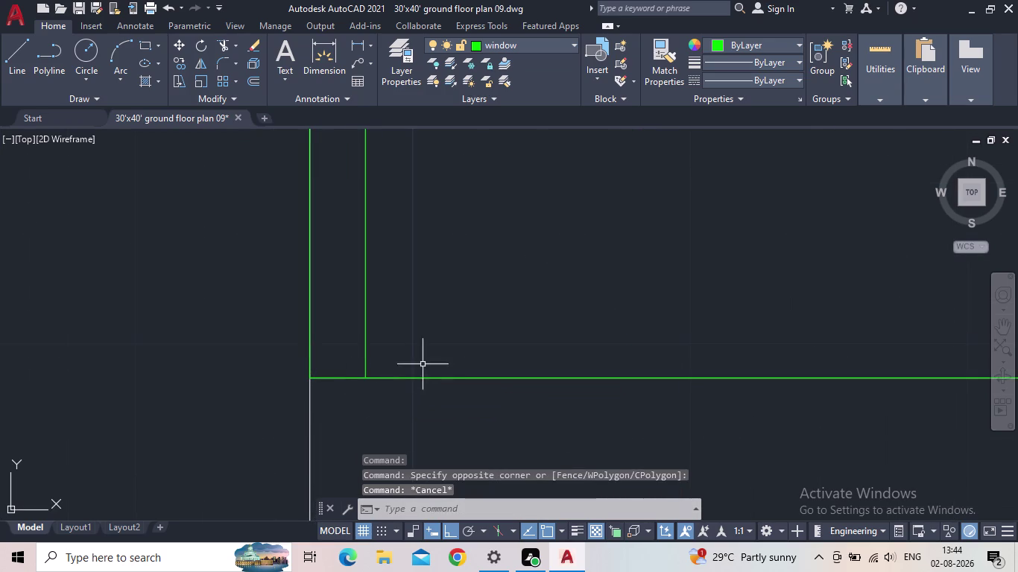
Start a line tracked 2" up from the window frame's inner corner.
middle_drag(422, 364, 346, 363)
scroll(down, 3)
key(l)
key(Return)
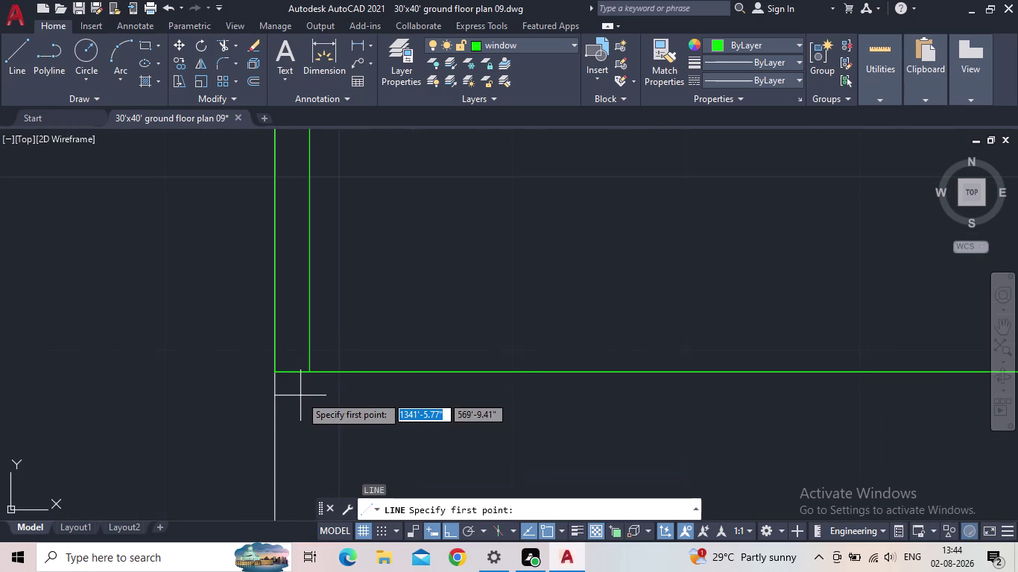
key(y)
key(BackSpace)
text(tk)
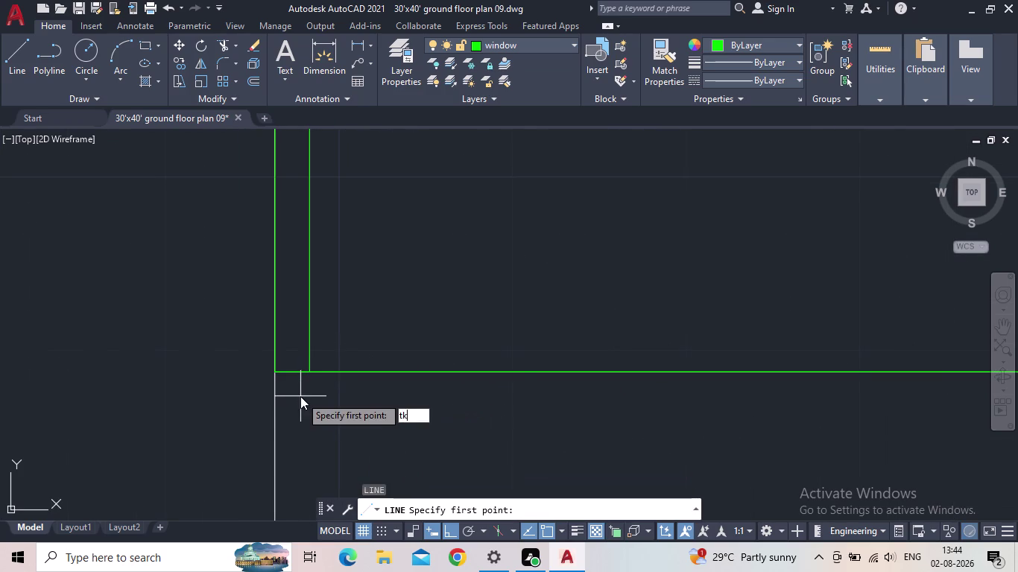
key(Return)
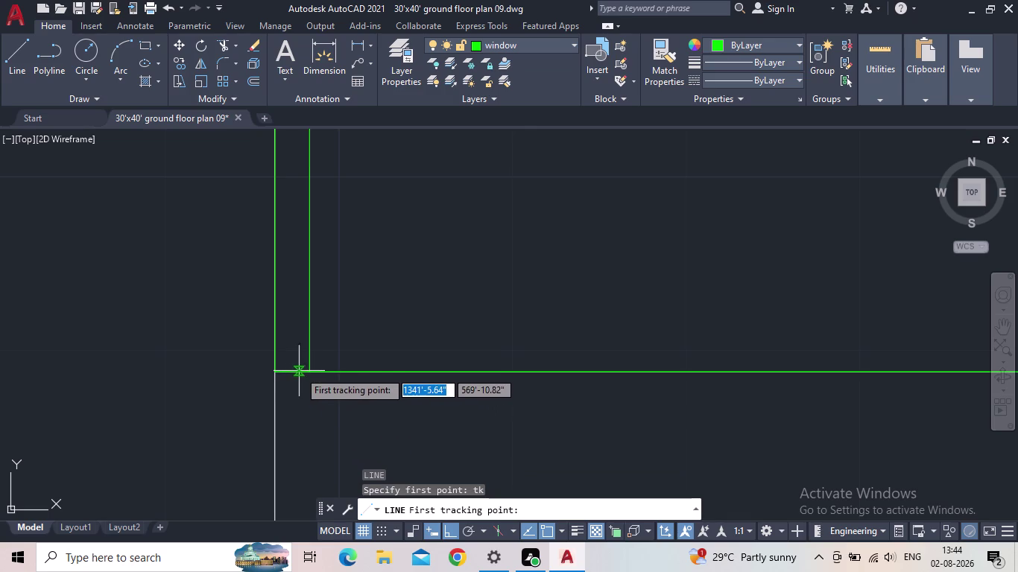
click(306, 373)
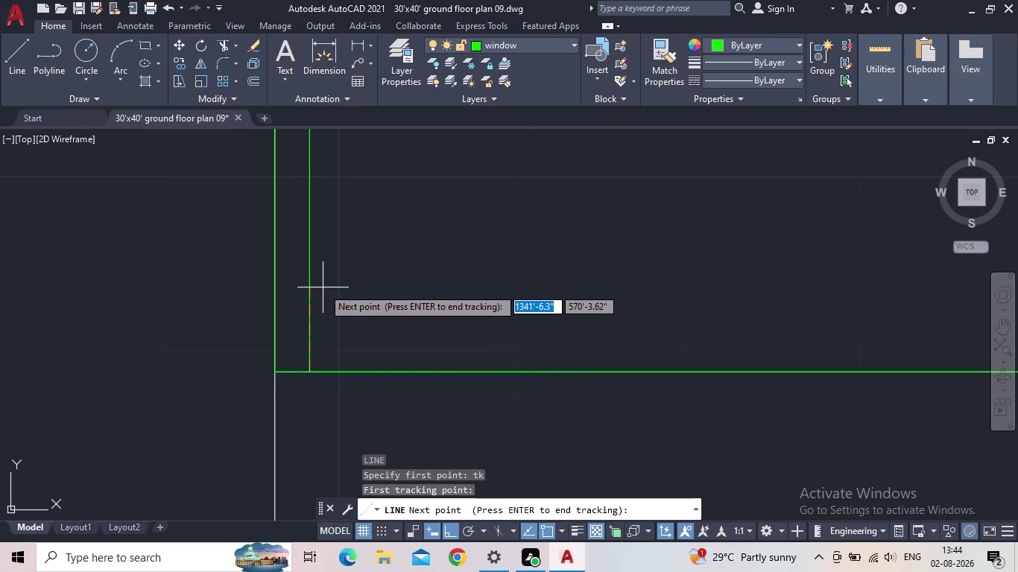
key(2)
key(apostrophe)
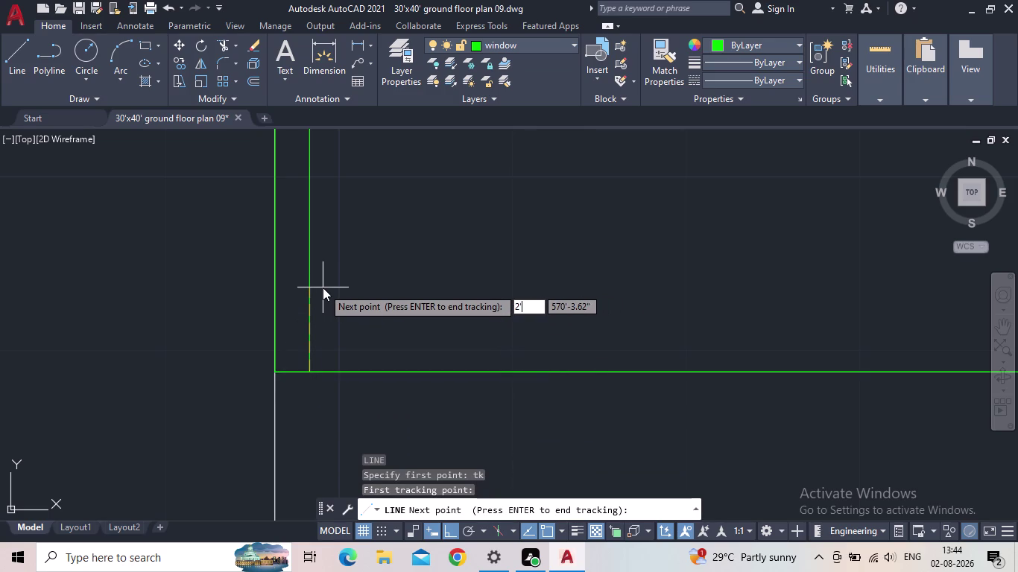
key(BackSpace)
key(shift+quotedbl)
key(Return)
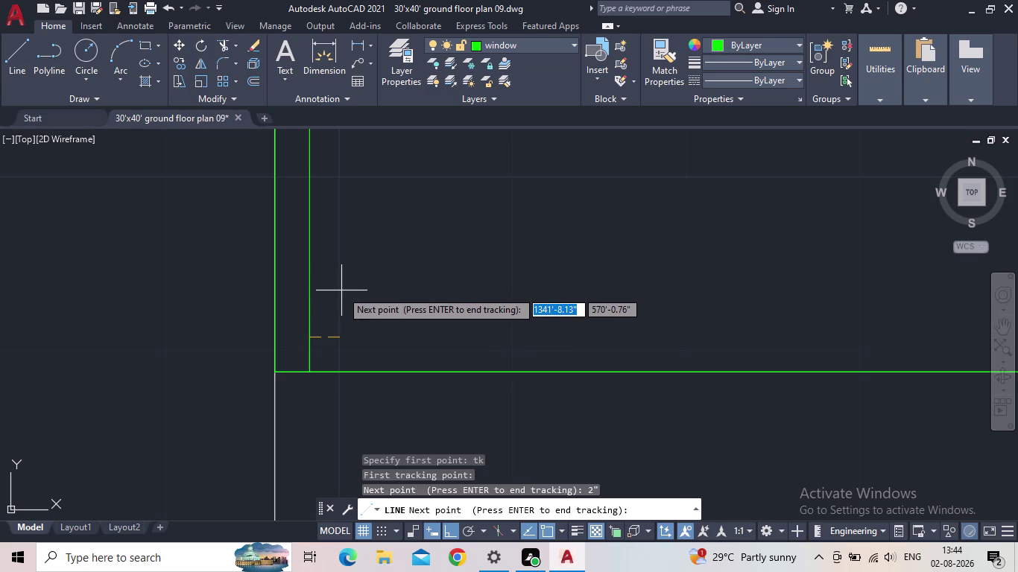
Draw the inner line across to the window's opposite side.
key(space)
middle_drag(825, 279, 596, 336)
scroll(down, 3)
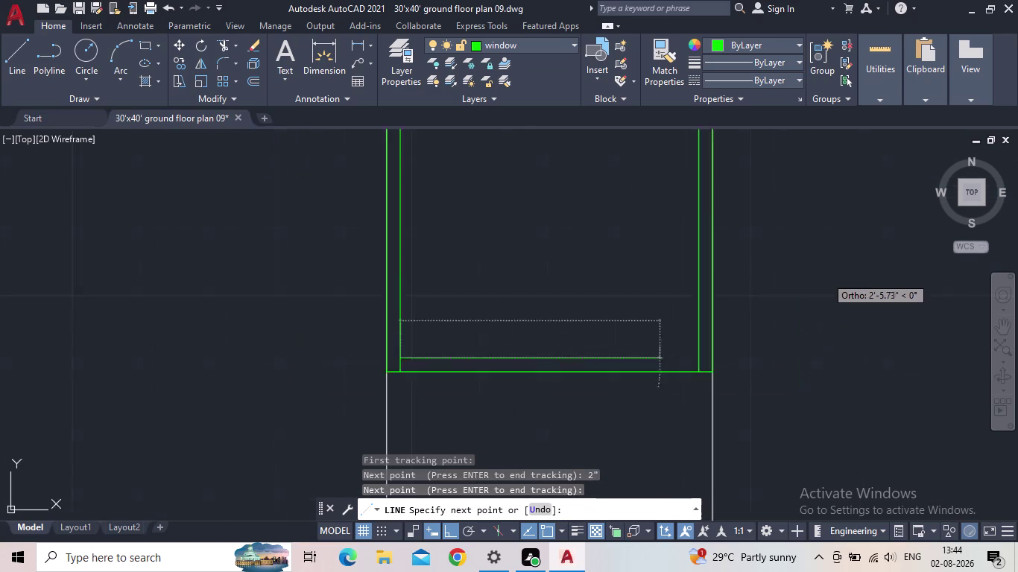
scroll(up, 3)
click(665, 356)
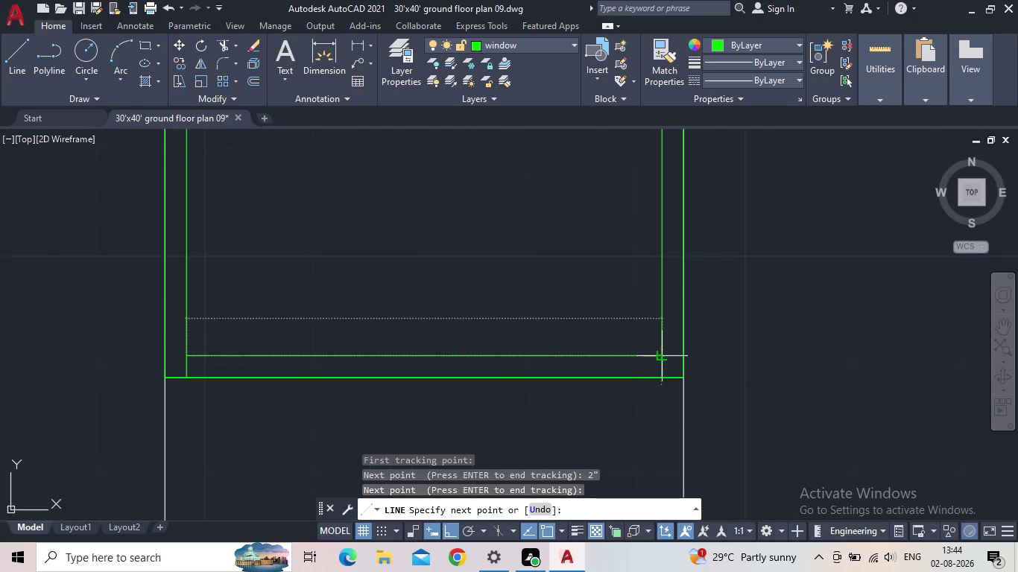
key(Escape)
Pan to view the whole window and start TR to trim overhanging ends.
scroll(down, 3)
middle_drag(480, 347, 488, 352)
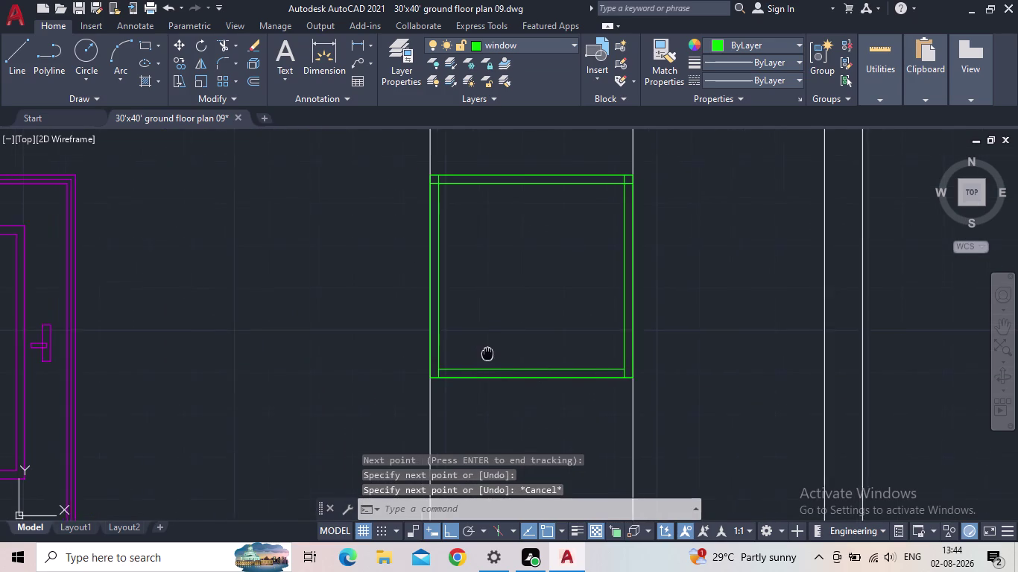
middle_drag(487, 352, 482, 381)
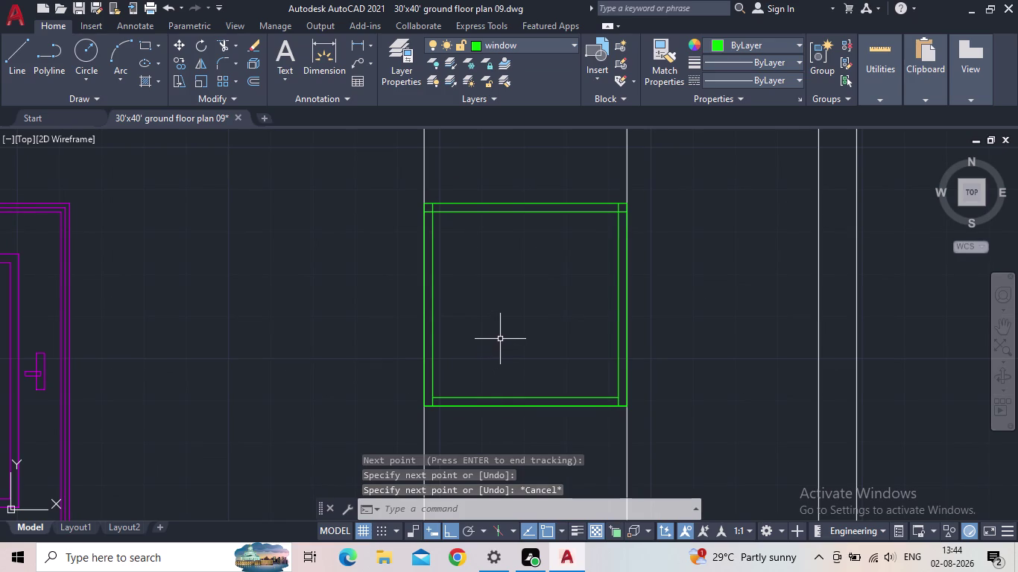
middle_drag(526, 306, 466, 317)
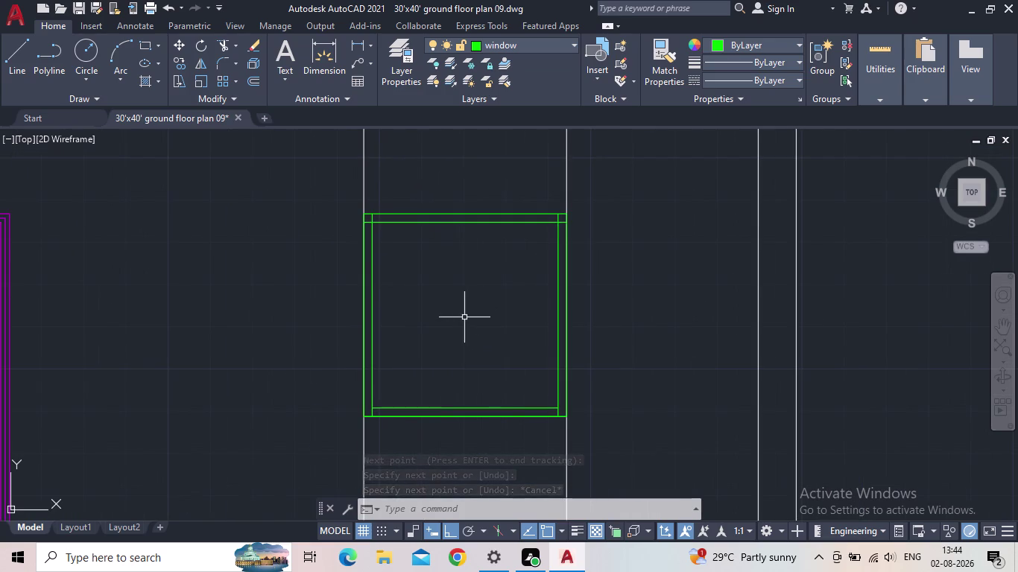
scroll(up, 3)
text(tr)
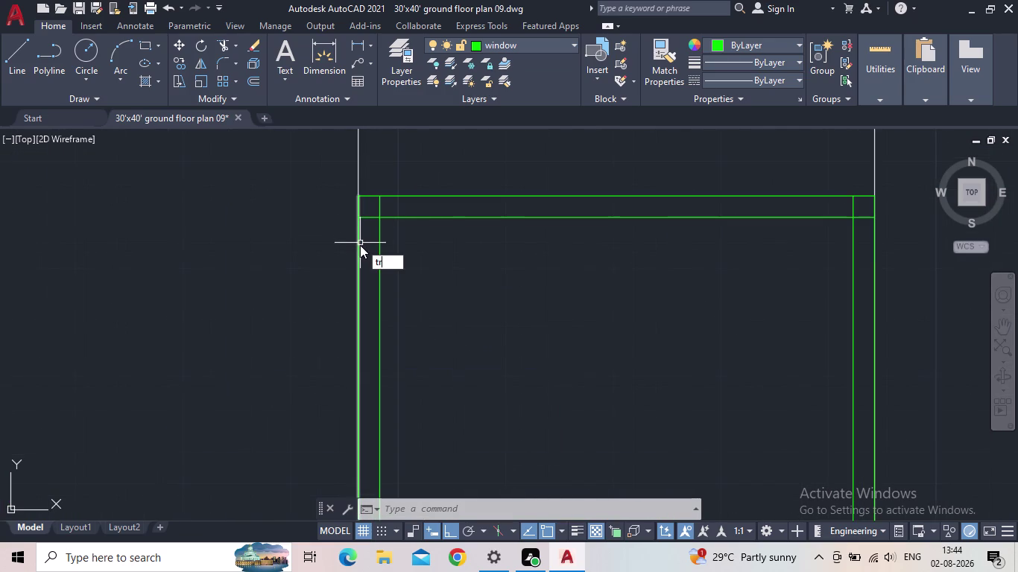
key(Return)
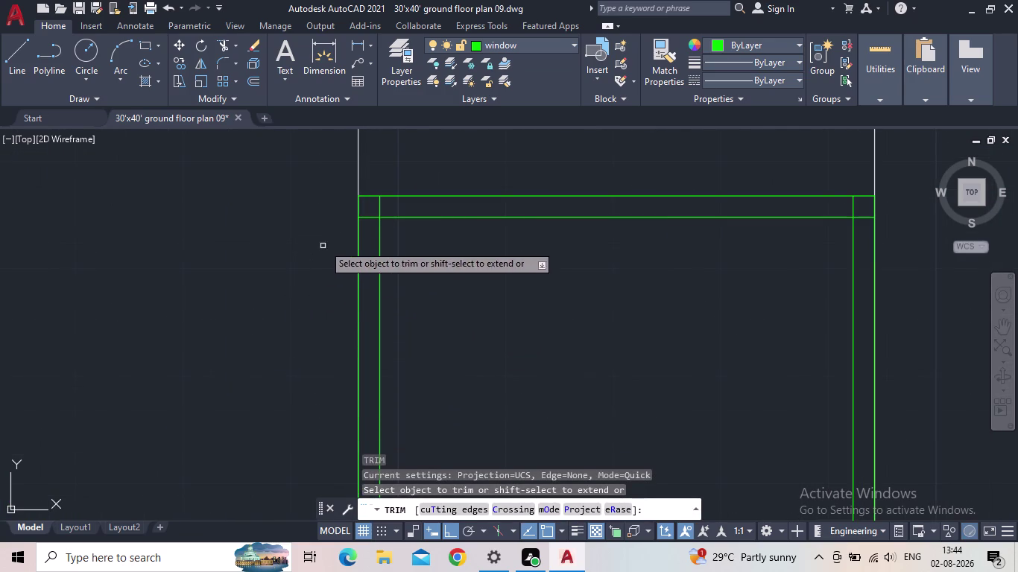
Trim the overhanging inner frame line ends at the first window corners.
scroll(up, 3)
drag(395, 231, 394, 208)
drag(410, 191, 446, 189)
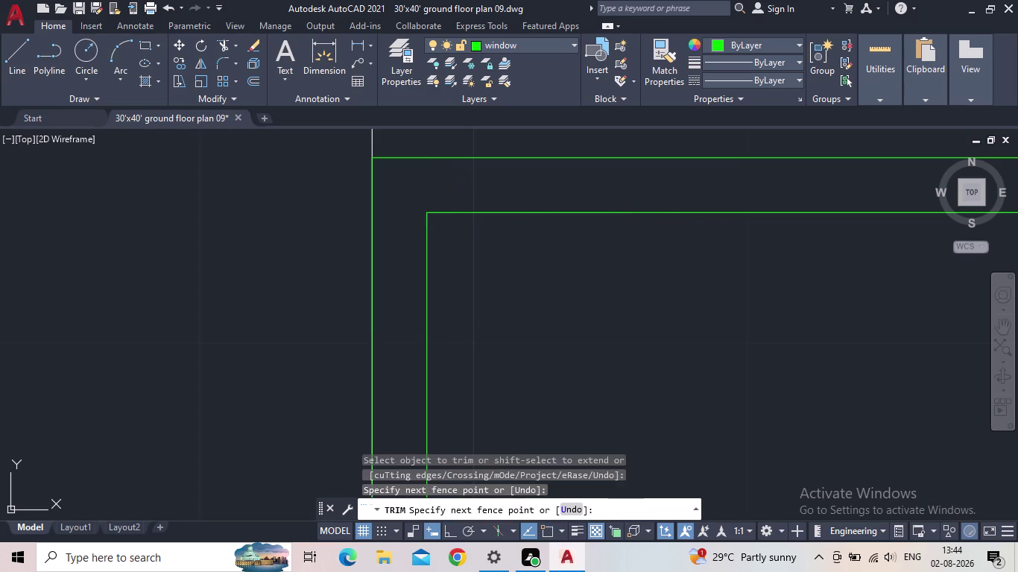
scroll(down, 3)
middle_drag(522, 318, 456, 237)
scroll(down, 3)
scroll(down, 3)
middle_drag(444, 268, 421, 182)
scroll(down, 3)
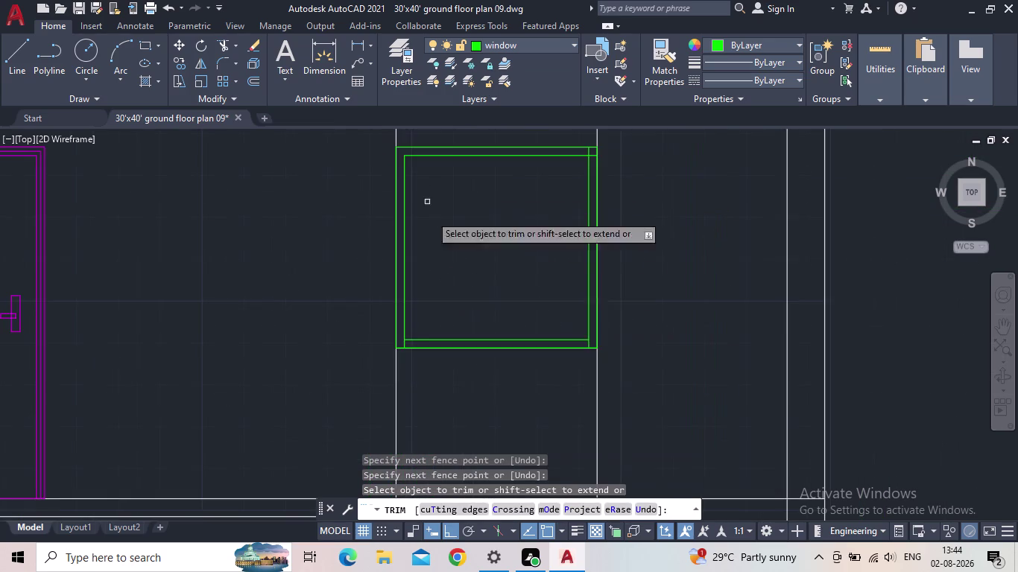
scroll(up, 3)
drag(405, 351, 376, 346)
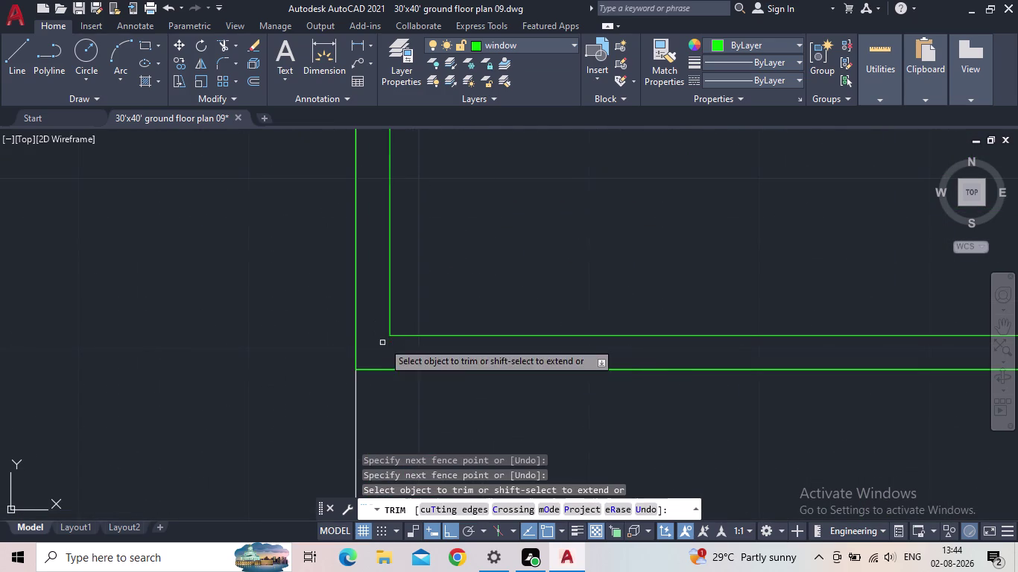
Trim the remaining corner overhangs, then end the TRIM command.
scroll(down, 3)
middle_drag(447, 345, 315, 373)
scroll(up, 3)
drag(485, 347, 491, 346)
click(495, 343)
scroll(down, 3)
middle_drag(404, 165, 379, 385)
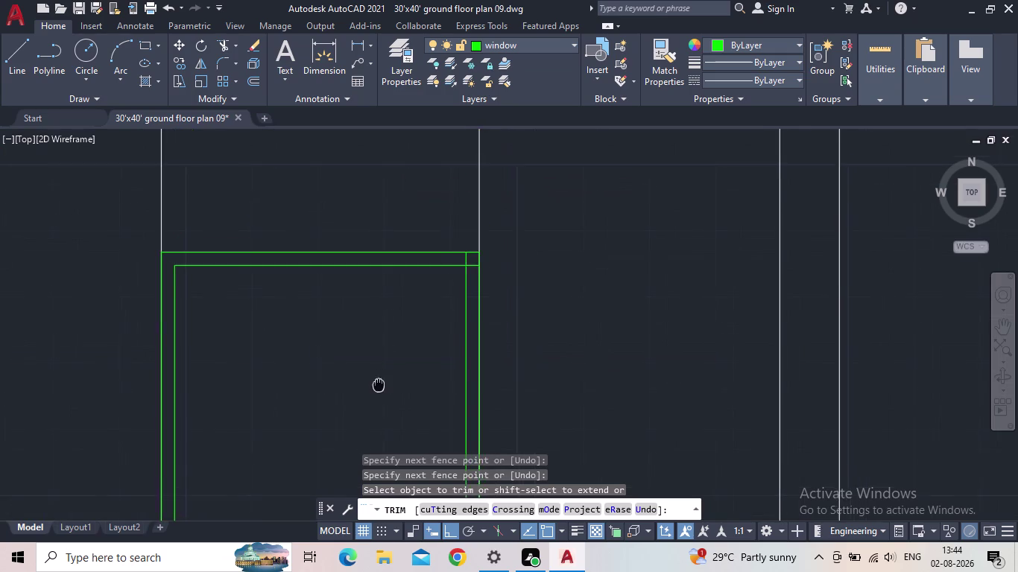
middle_drag(379, 385, 378, 385)
scroll(up, 3)
drag(513, 285, 486, 261)
scroll(down, 3)
scroll(down, 3)
key(Escape)
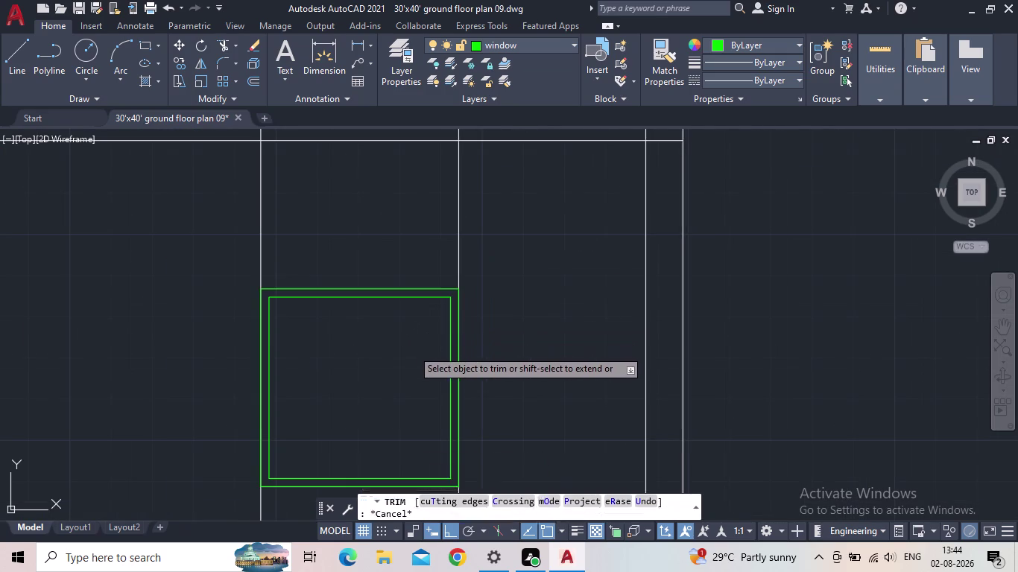
Join the window's four inner frame lines into one polyline.
drag(411, 335, 399, 319)
click(364, 296)
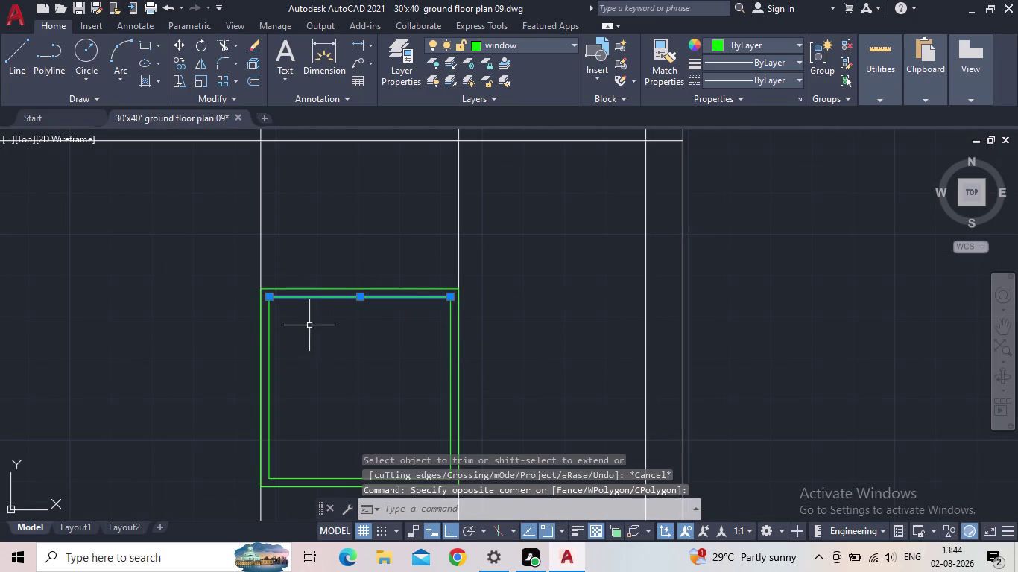
drag(309, 327, 300, 330)
click(267, 342)
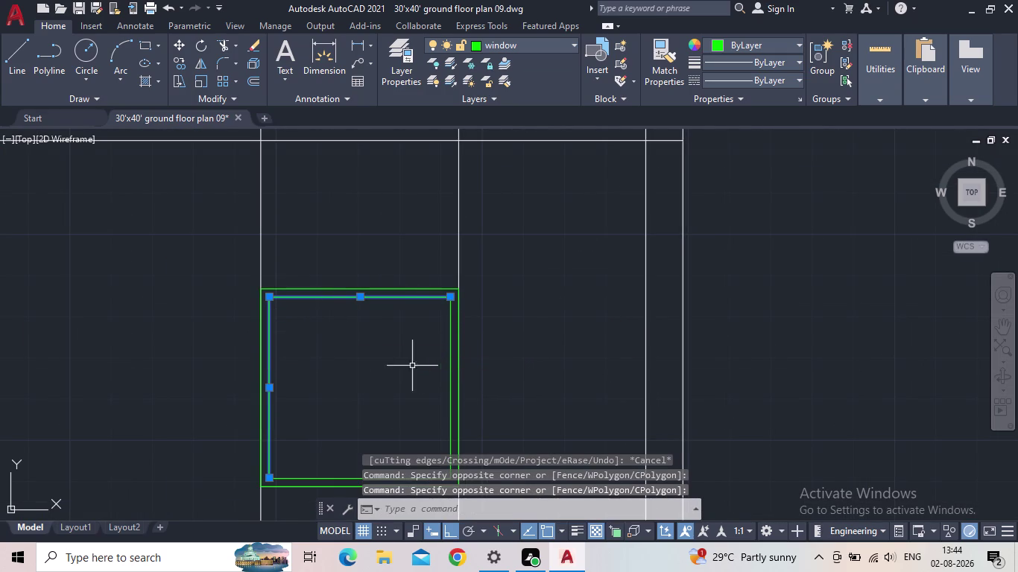
click(449, 363)
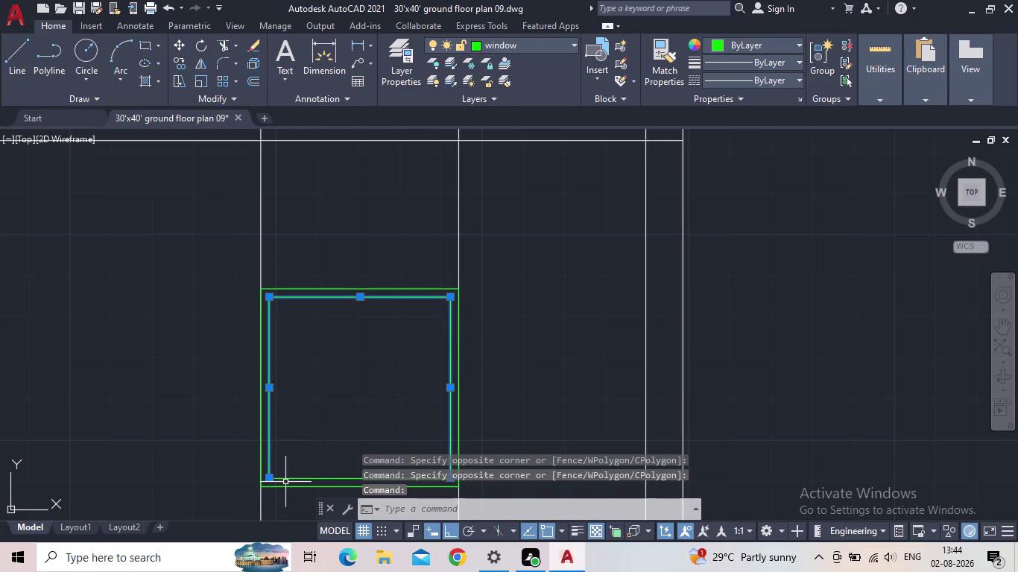
click(299, 479)
key(j)
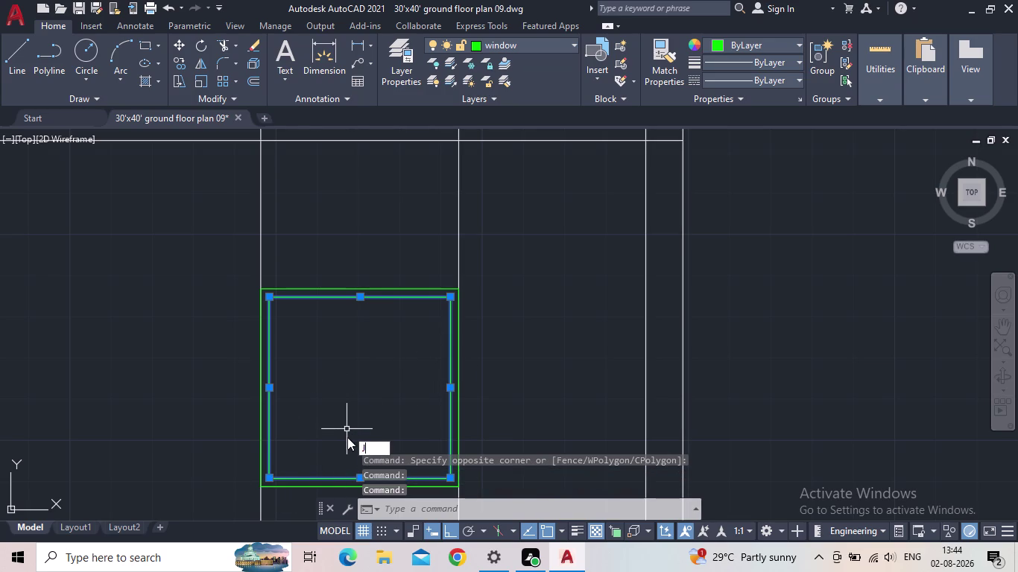
click(393, 461)
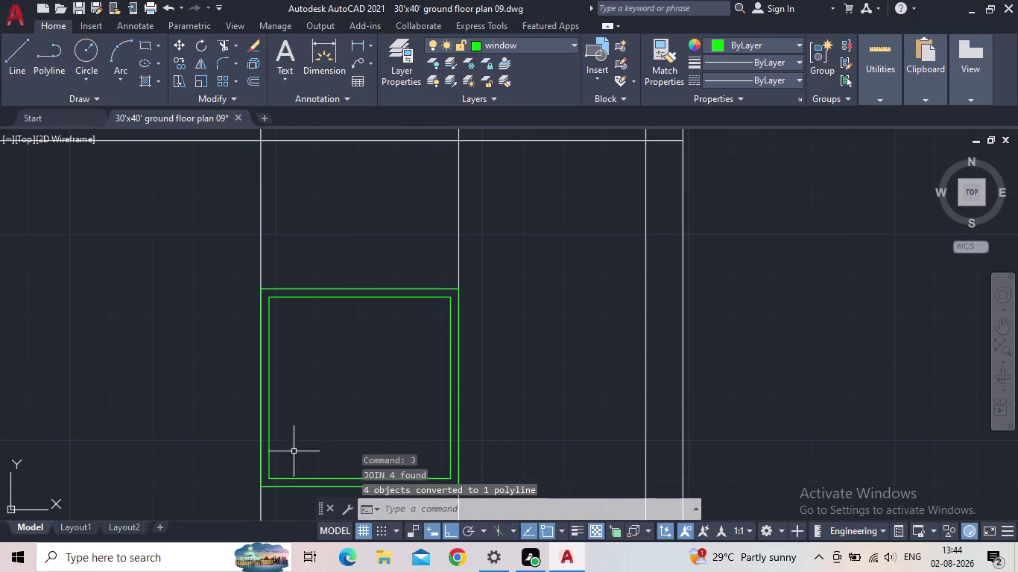
key(Escape)
middle_drag(337, 446, 346, 388)
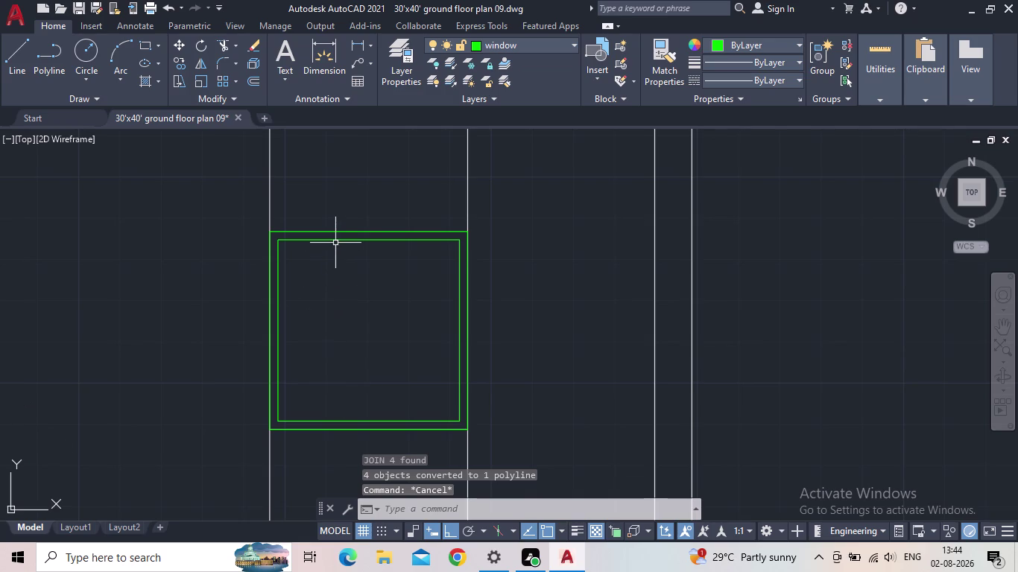
click(337, 241)
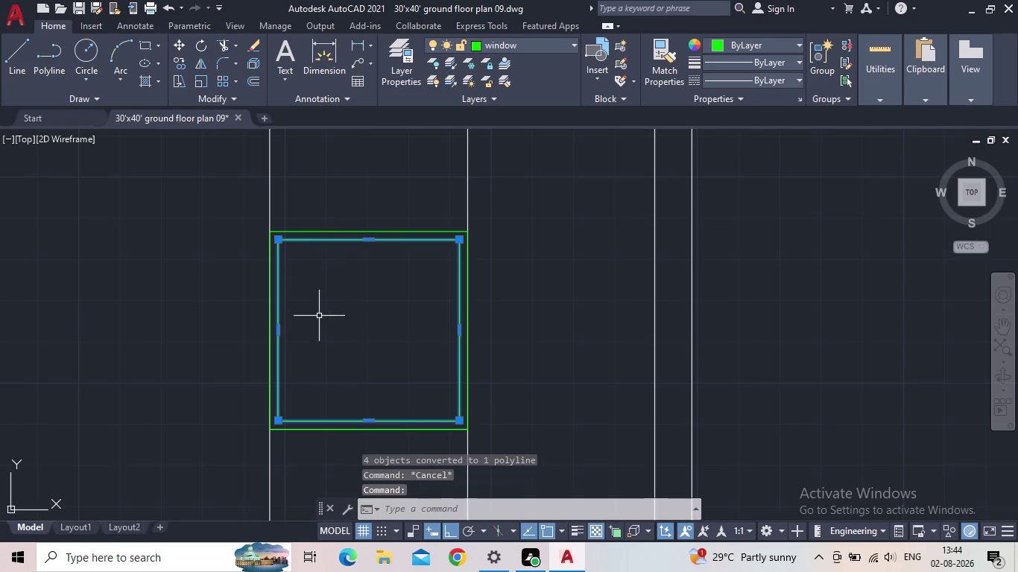
key(Escape)
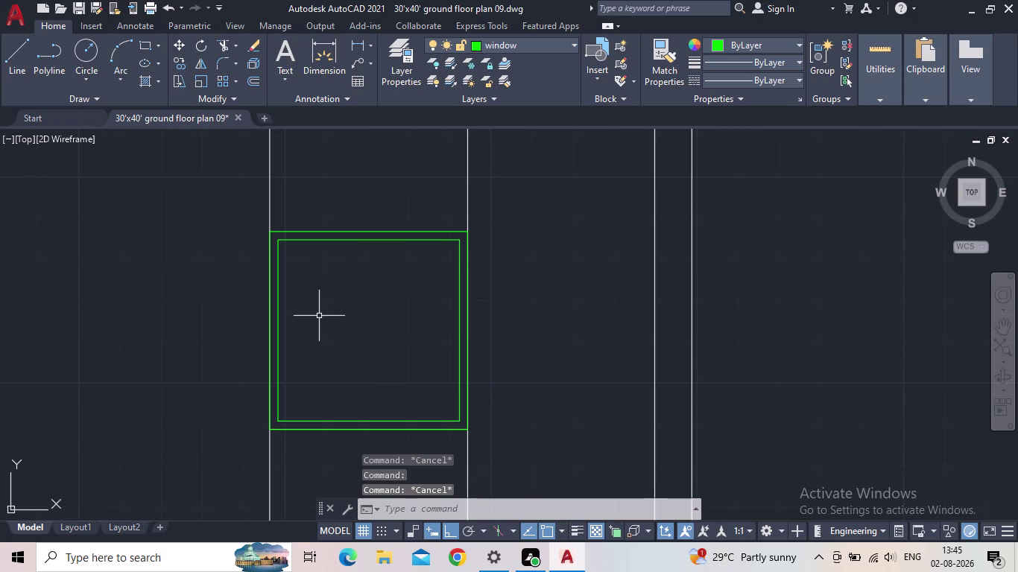
Start a 5-inch offset of the inner rectangle, then cancel it.
key(o)
key(Return)
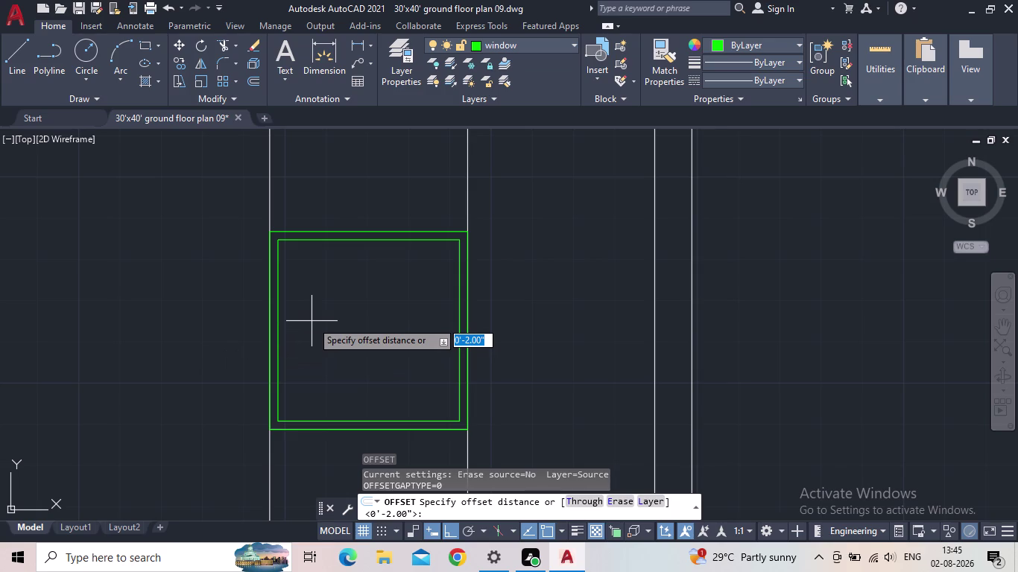
key(2)
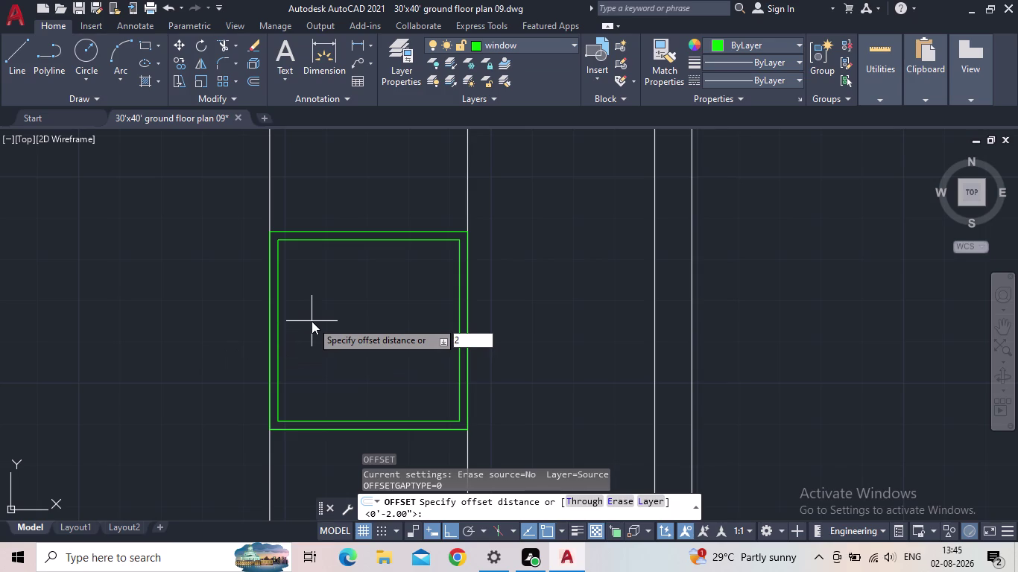
key(BackSpace)
text(5")
key(Return)
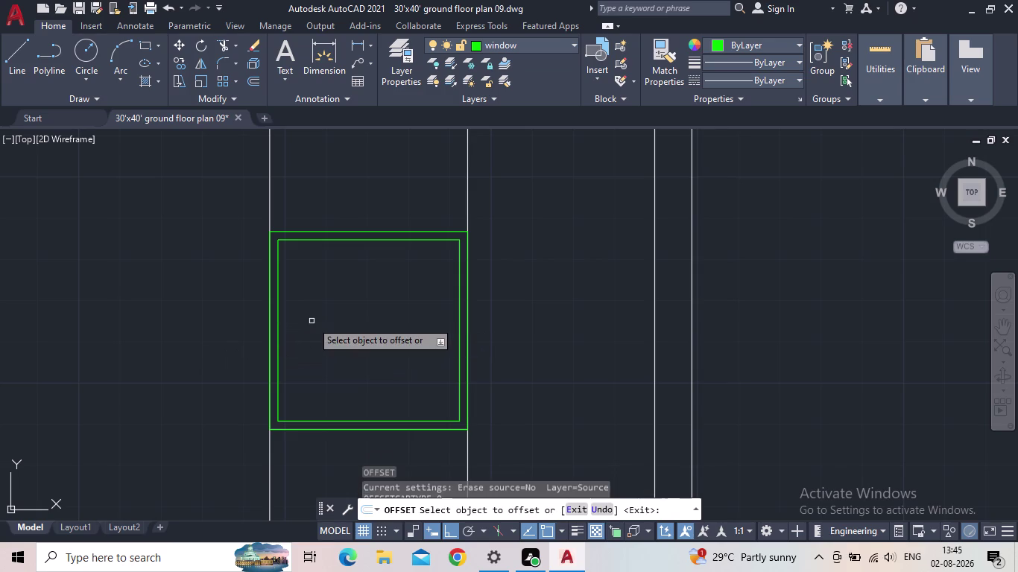
click(292, 239)
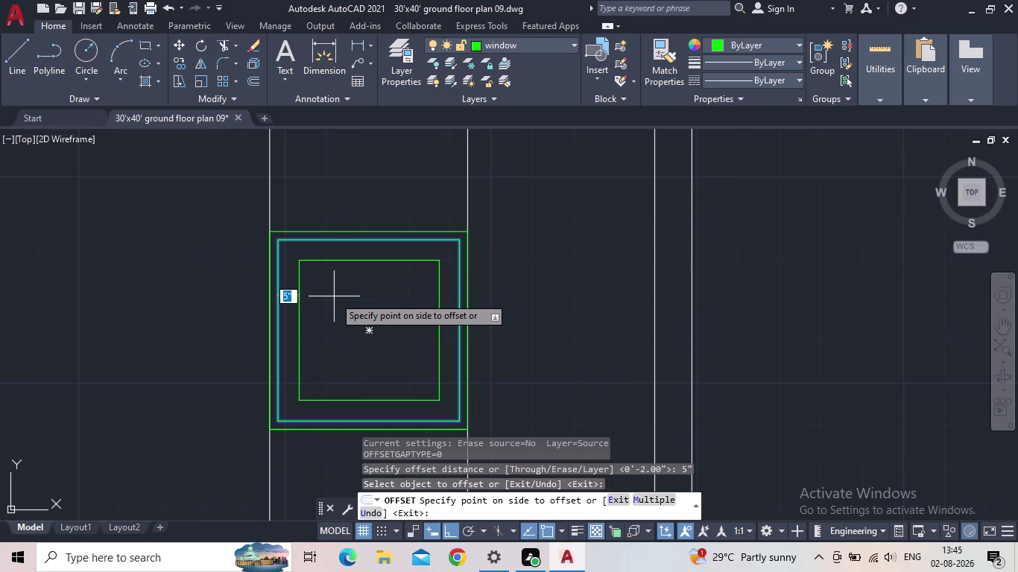
key(Escape)
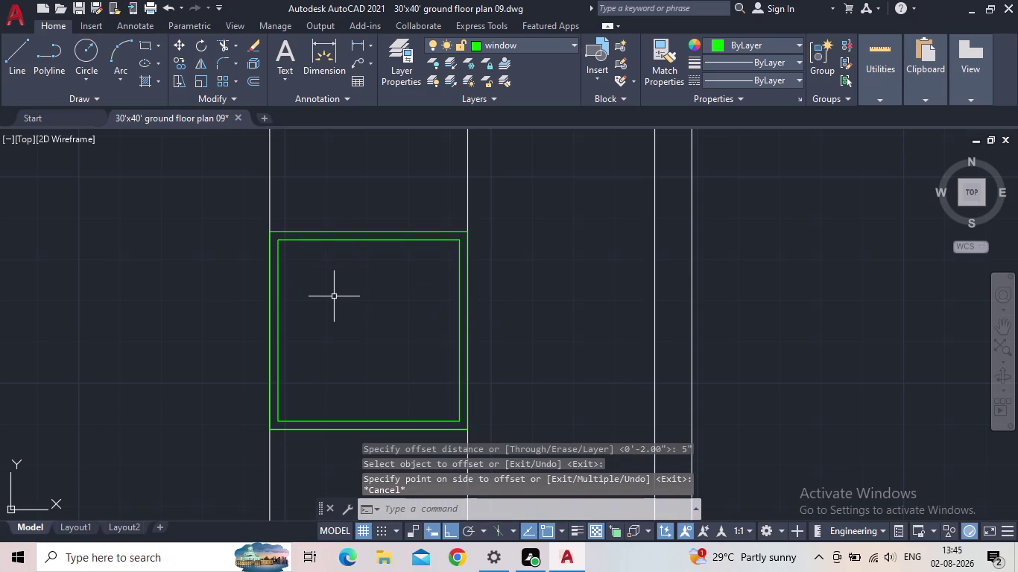
Offset the inner rectangle 4 inches inward, then delete that too-deep copy.
key(o)
key(Return)
text(4)
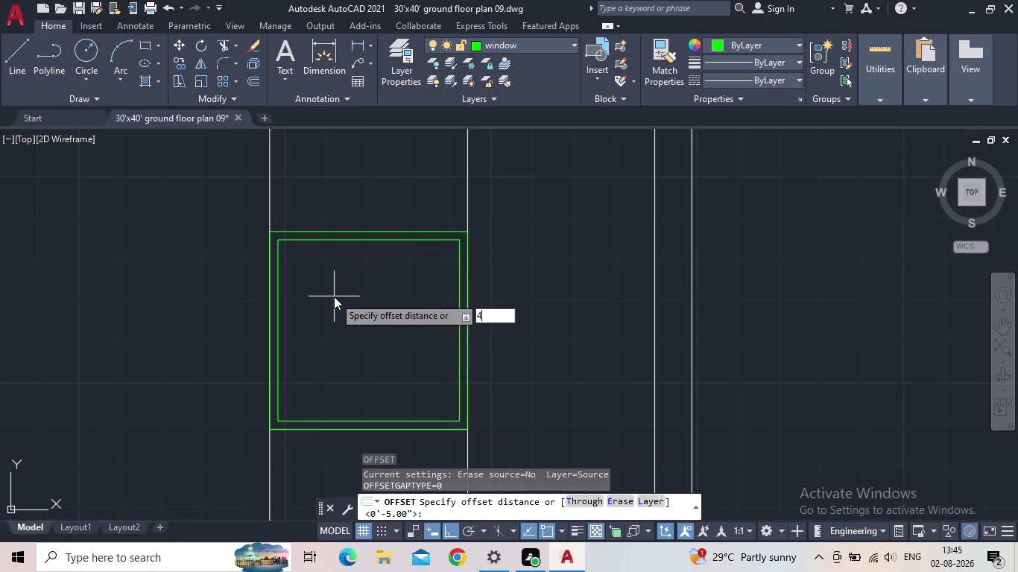
text(")
key(Return)
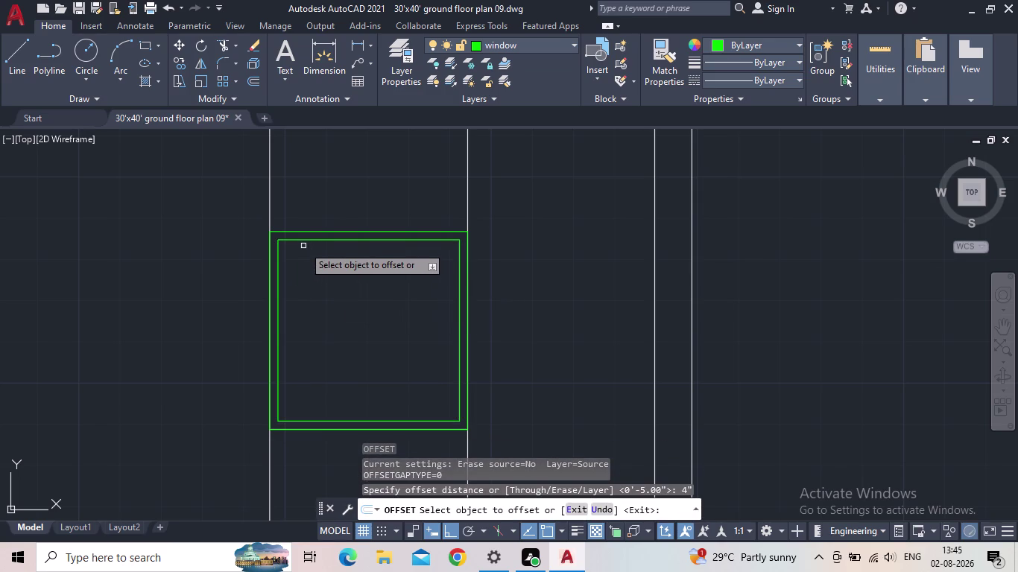
click(304, 241)
click(321, 282)
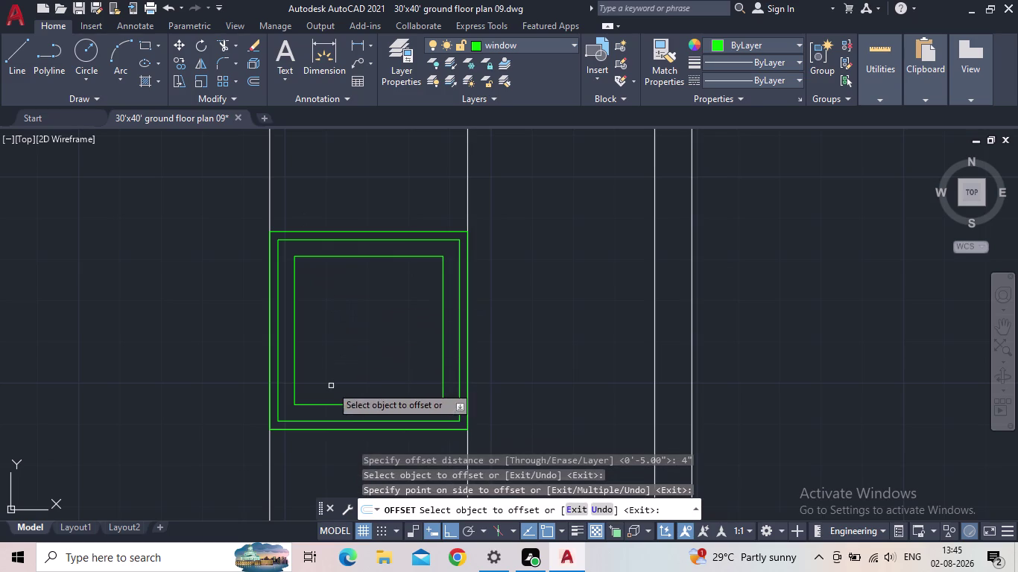
scroll(down, 3)
middle_click(332, 418)
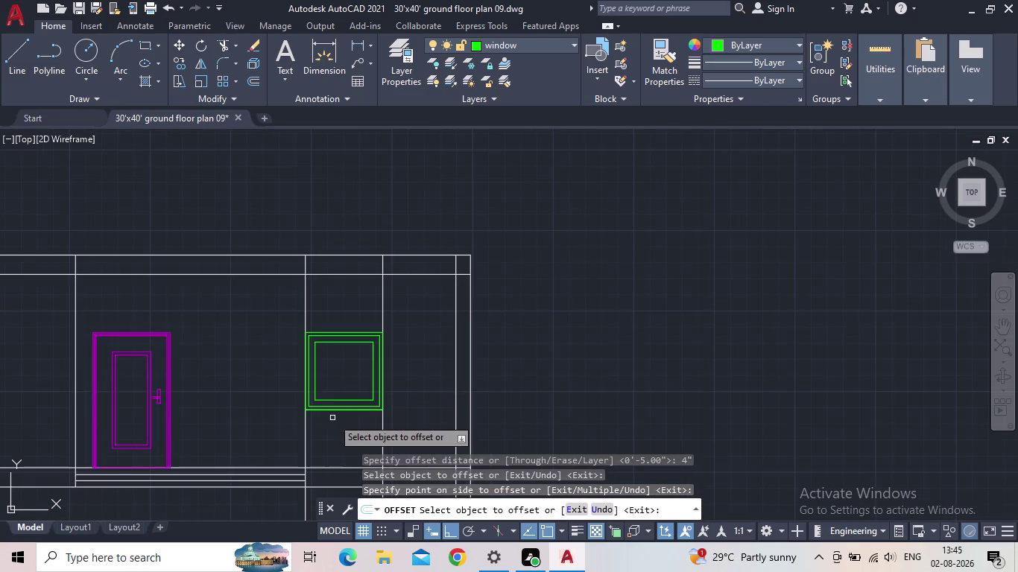
scroll(up, 3)
scroll(up, 3)
key(Escape)
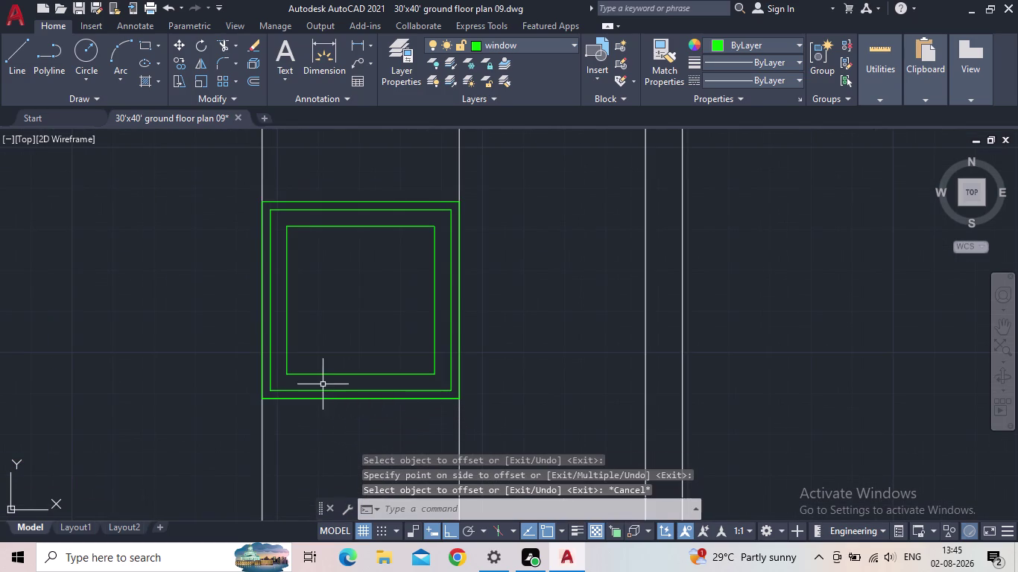
click(325, 384)
click(316, 366)
key(Delete)
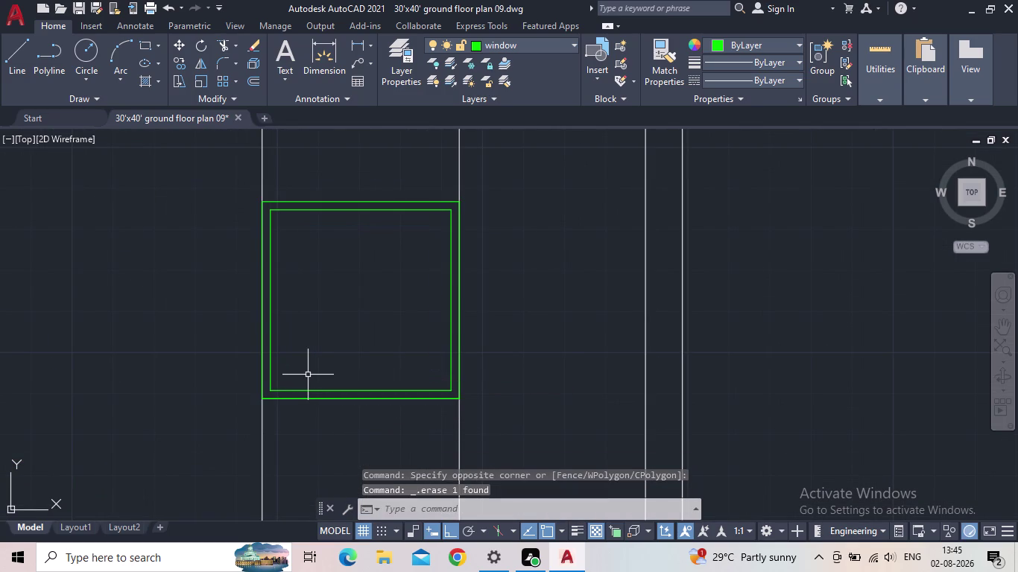
Offset the inner window rectangle 3 inches inward.
key(o)
key(Return)
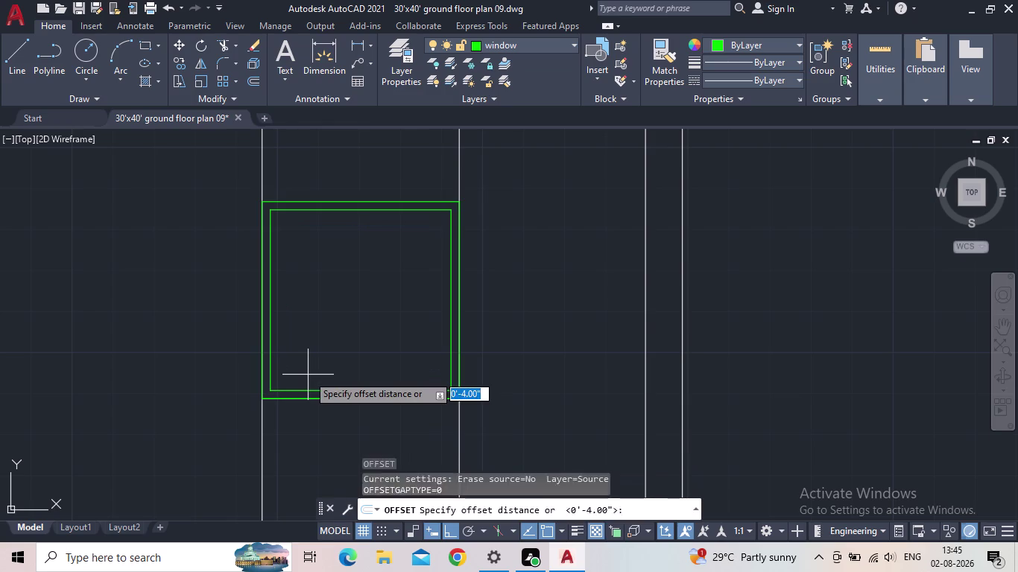
text(3')
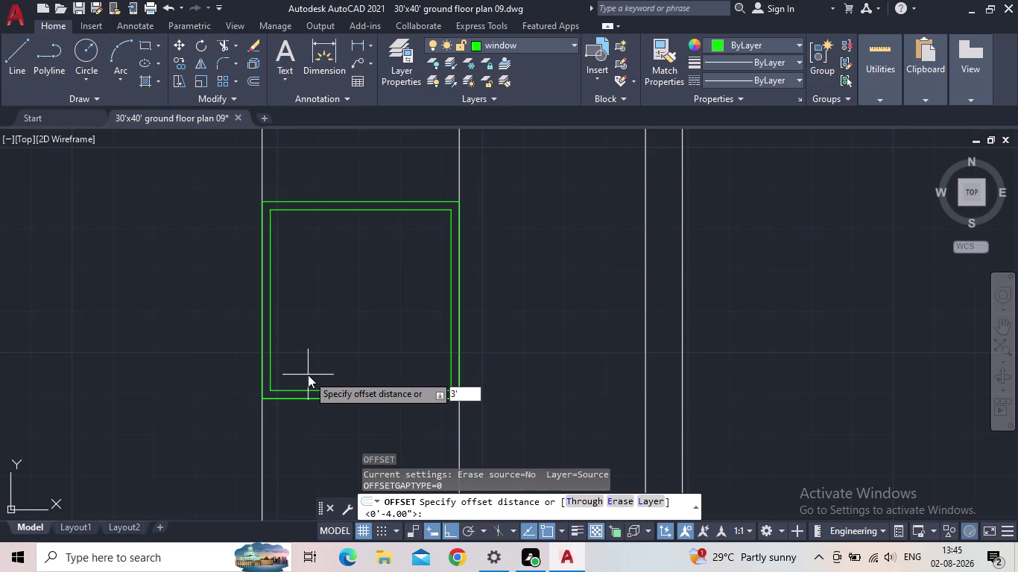
key(BackSpace)
key(shift+quotedbl)
key(Return)
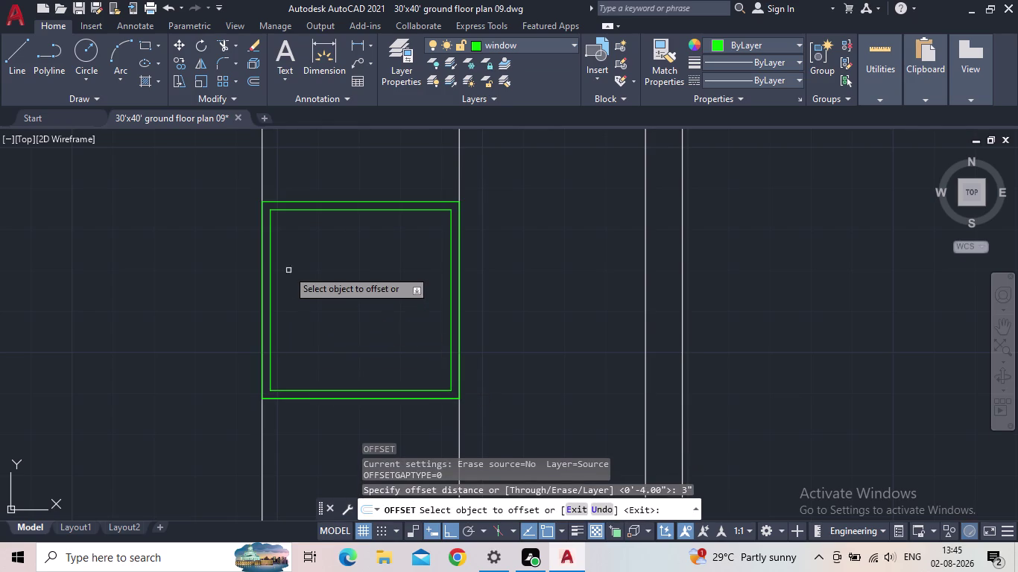
click(296, 212)
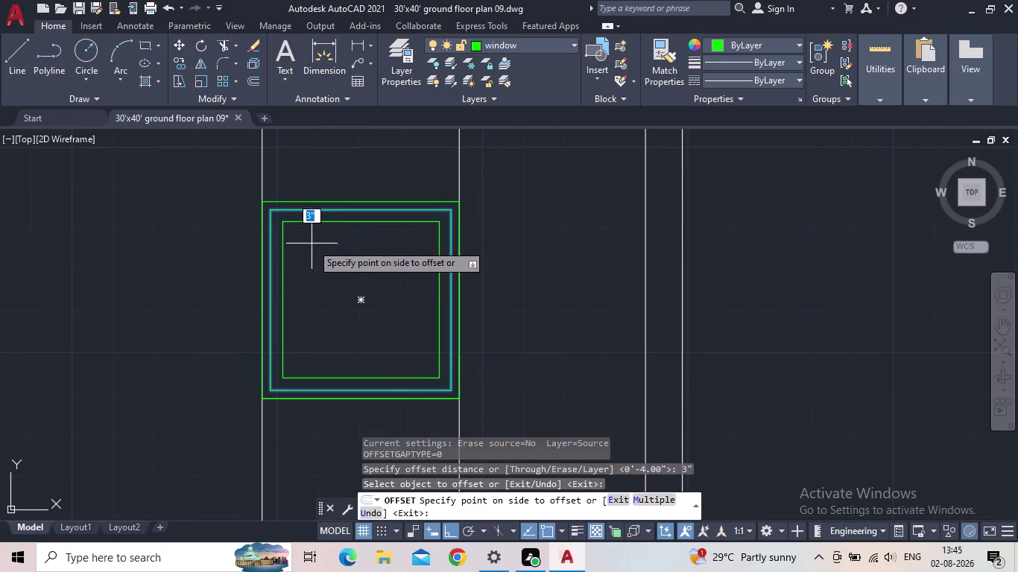
click(311, 243)
key(Escape)
scroll(down, 3)
middle_click(313, 328)
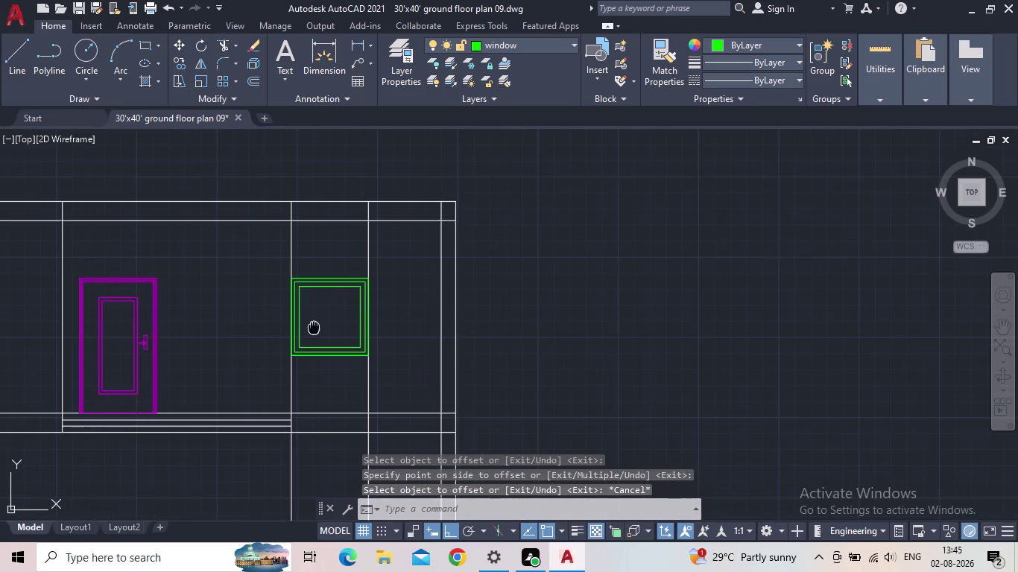
scroll(up, 3)
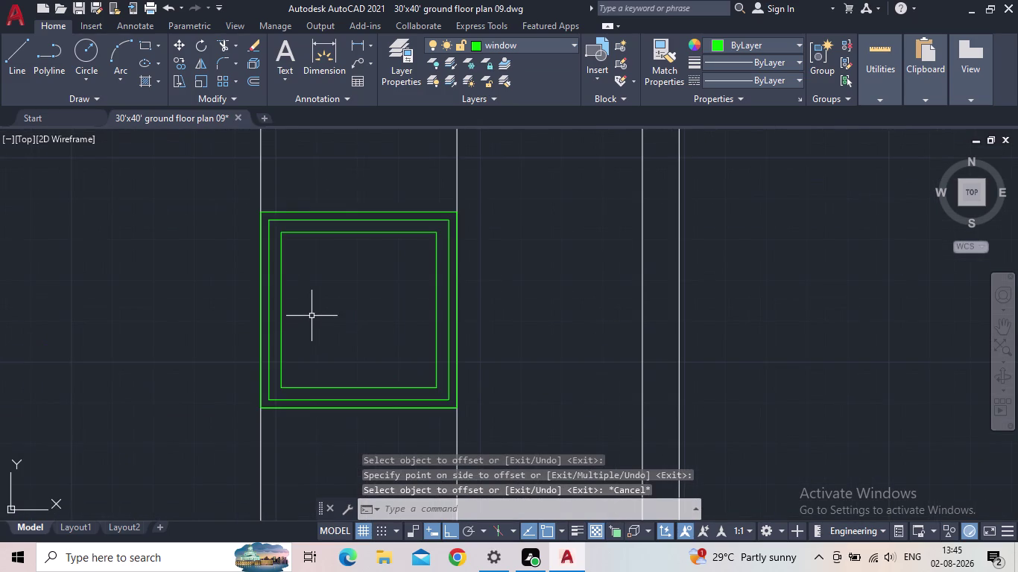
scroll(up, 3)
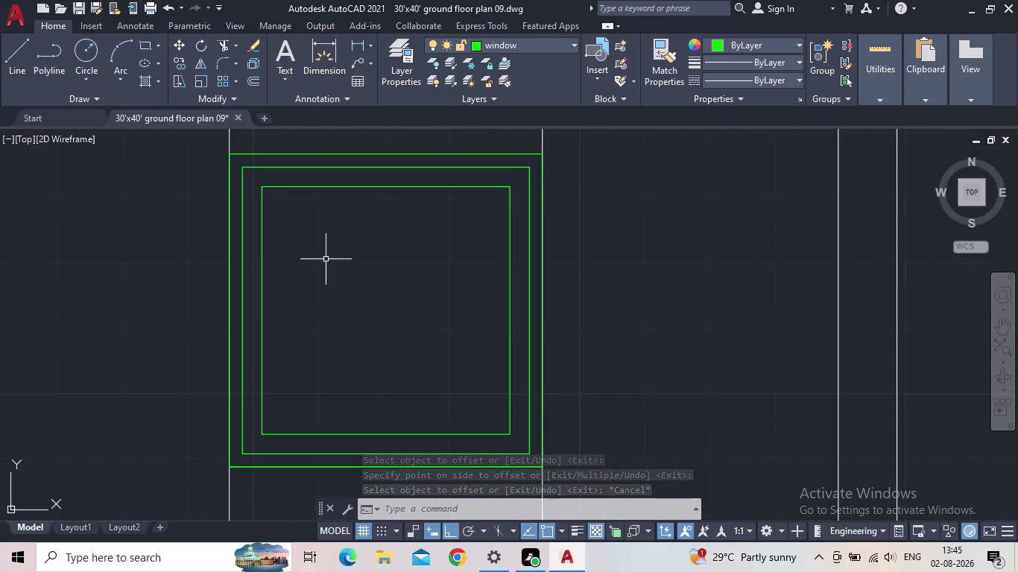
click(26, 51)
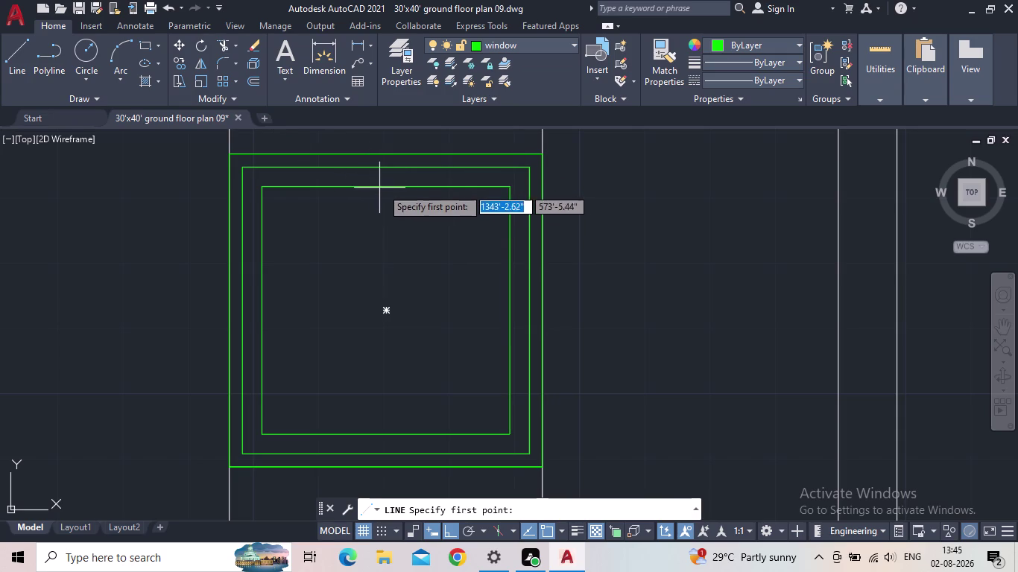
Draw a vertical centre line through the inner rectangle and offset a copy 2 inches beside it.
click(391, 186)
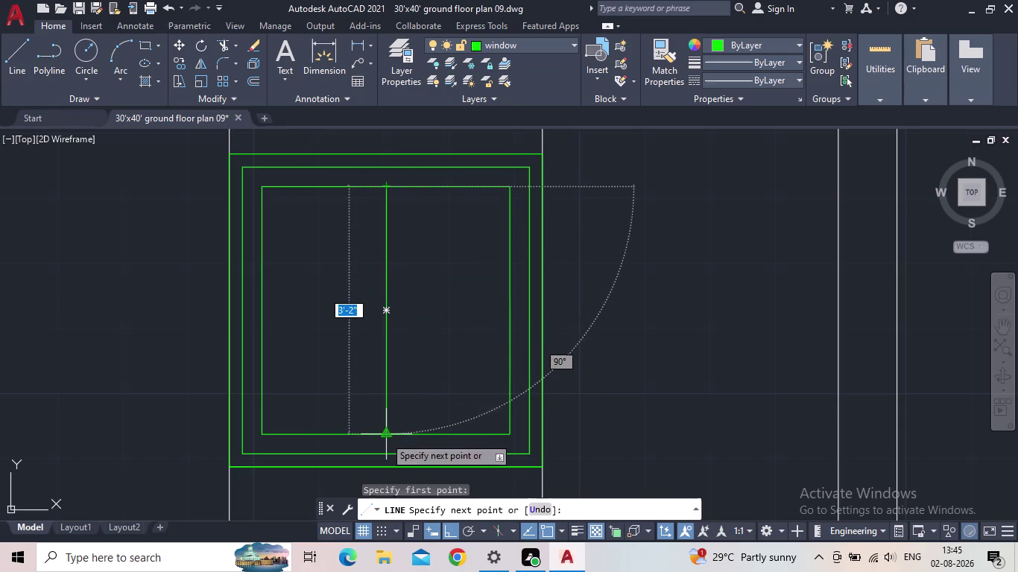
click(385, 437)
key(Escape)
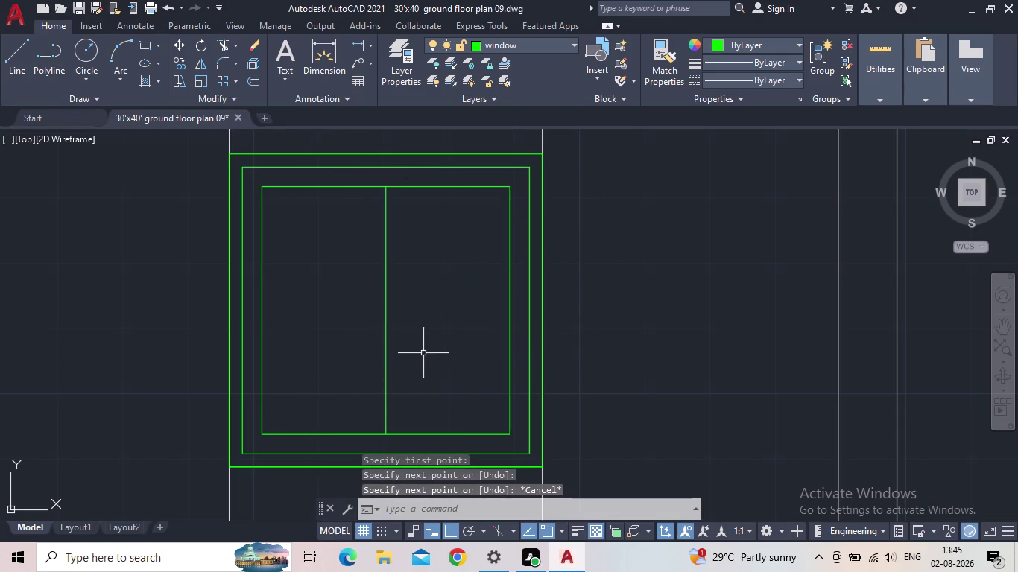
key(o)
key(Return)
text(2)
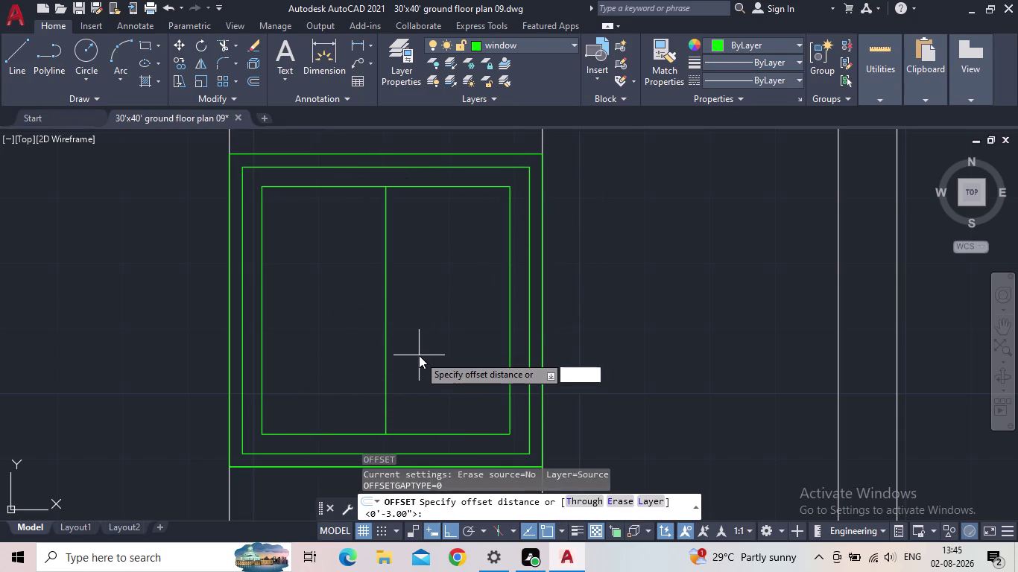
text(")
key(Return)
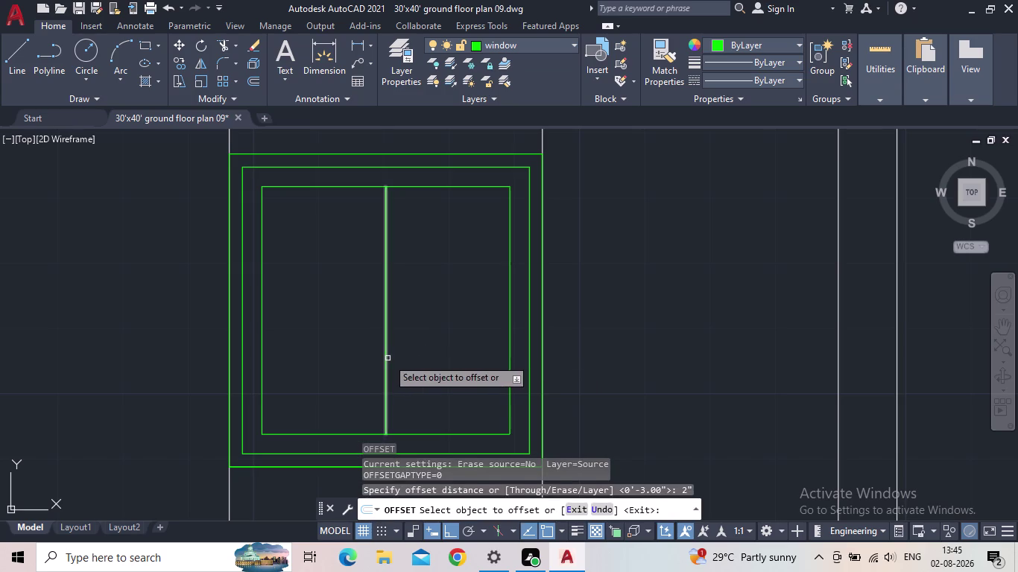
click(388, 359)
click(428, 360)
scroll(down, 3)
middle_click(430, 389)
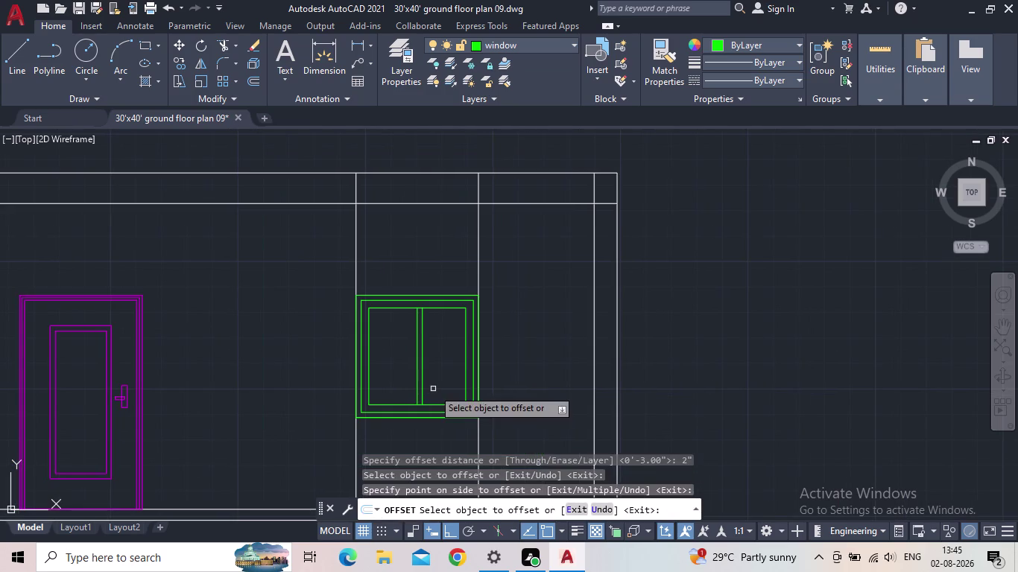
key(Escape)
scroll(down, 3)
middle_click(423, 392)
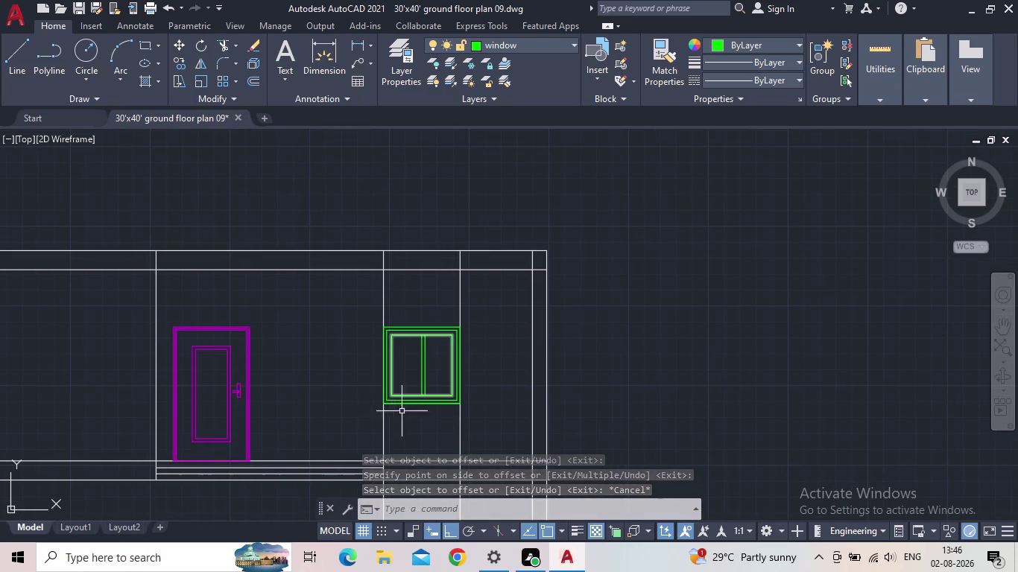
middle_drag(419, 440, 318, 397)
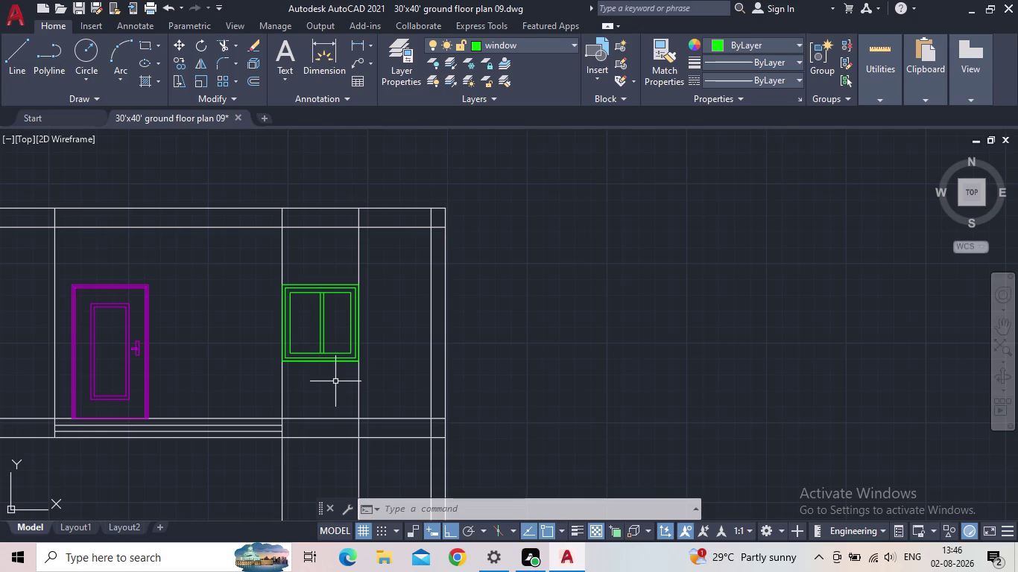
Delete the two vertical guide lines on either side of the window.
drag(330, 396, 320, 397)
click(250, 392)
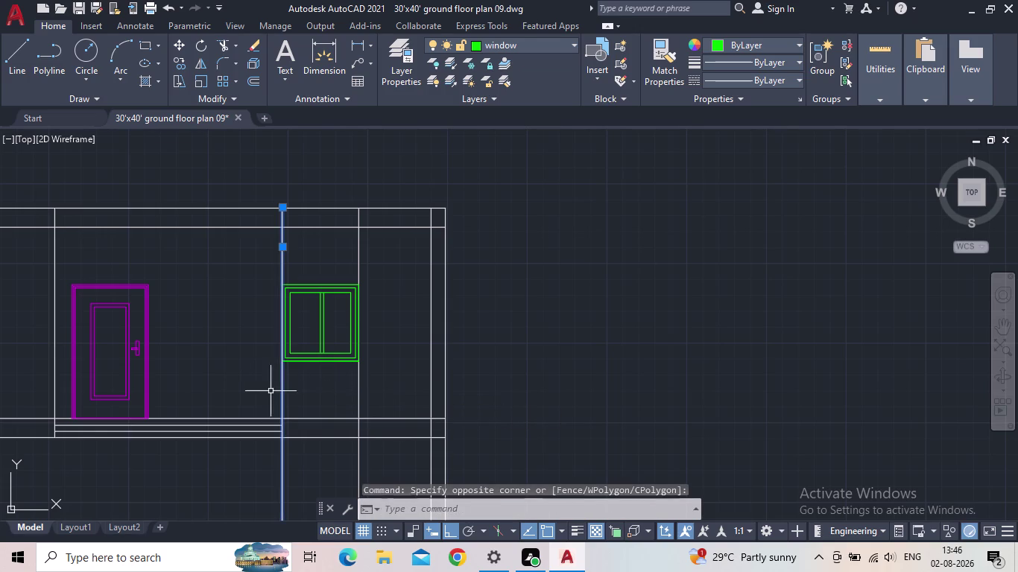
drag(369, 401, 356, 402)
click(332, 401)
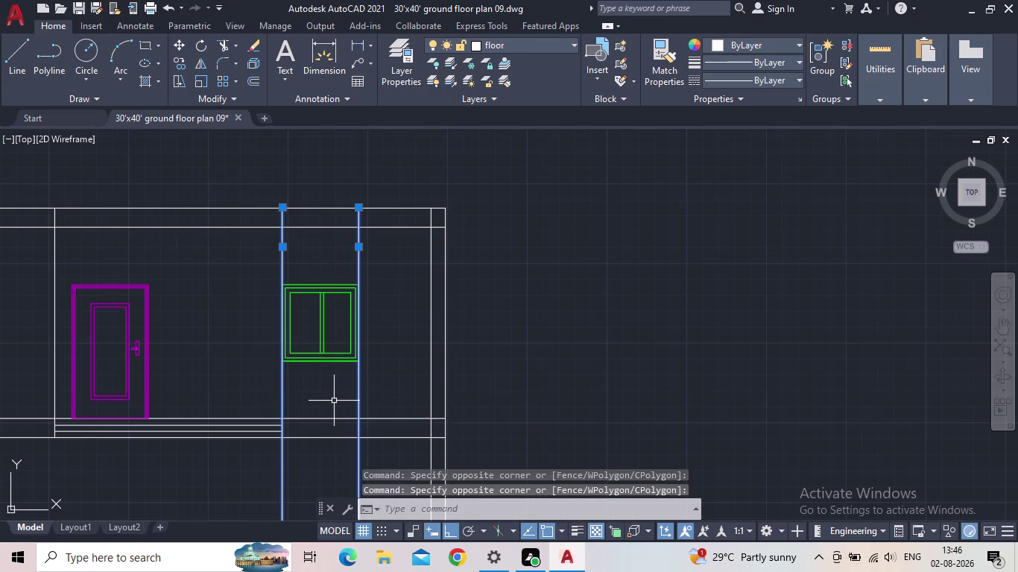
key(Delete)
Pan and zoom into the bottom of the front elevation.
scroll(down, 3)
middle_drag(331, 398, 333, 385)
scroll(down, 3)
middle_drag(302, 381, 294, 325)
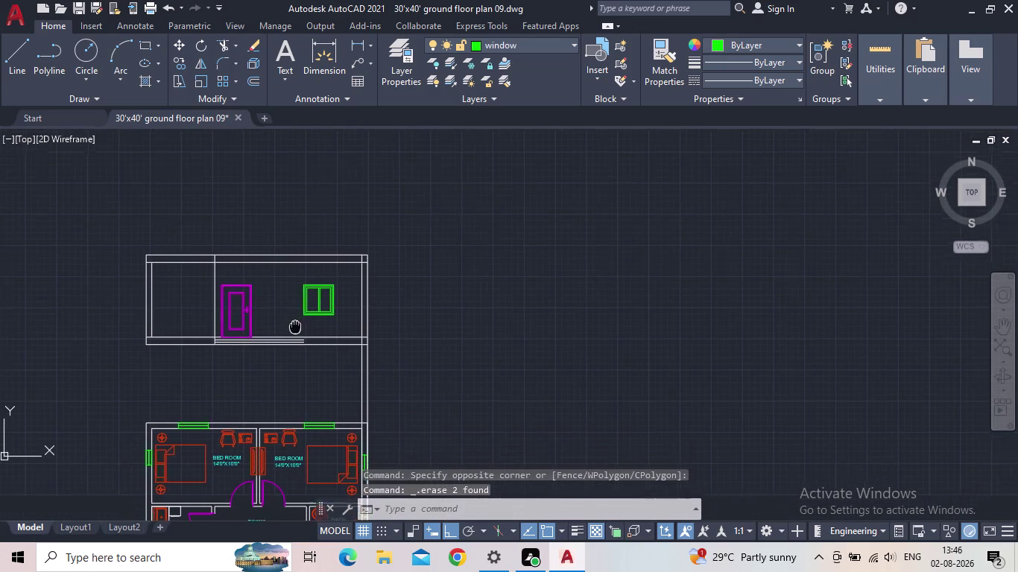
middle_drag(269, 360, 269, 367)
scroll(up, 3)
scroll(up, 3)
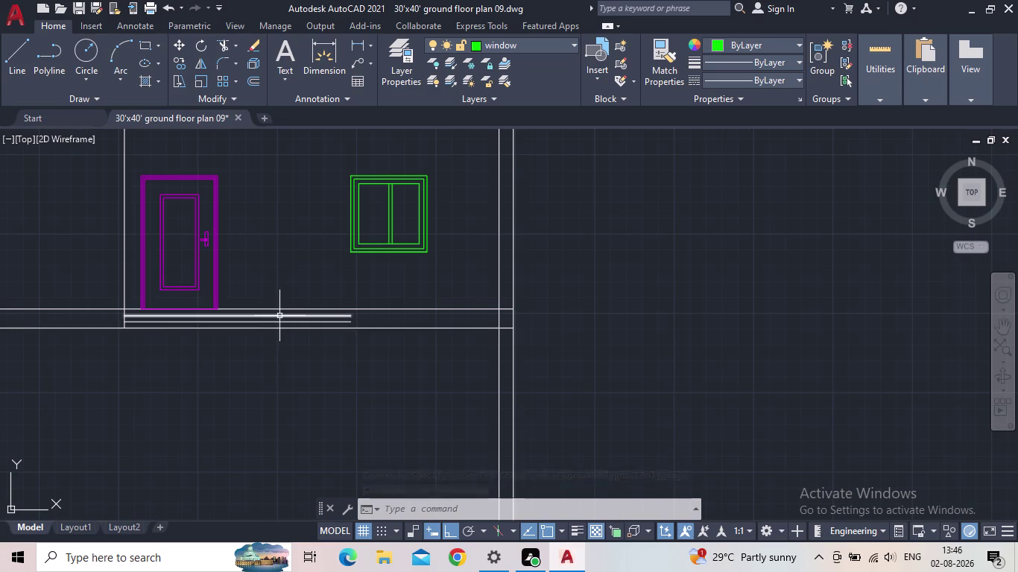
scroll(up, 3)
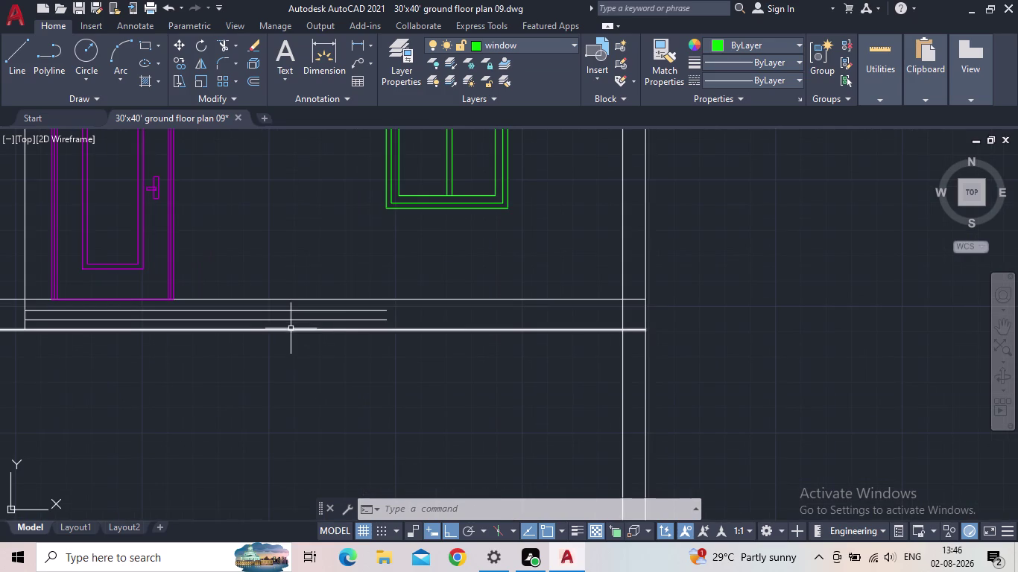
Extend the two plinth lines to the right wall with EX.
key(e)
key(x)
key(space)
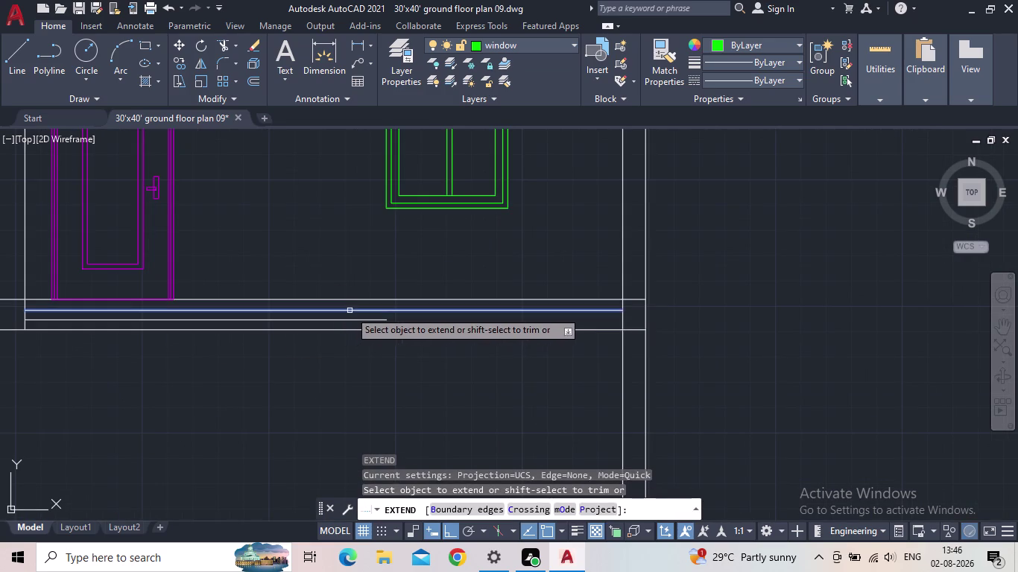
click(350, 311)
click(375, 321)
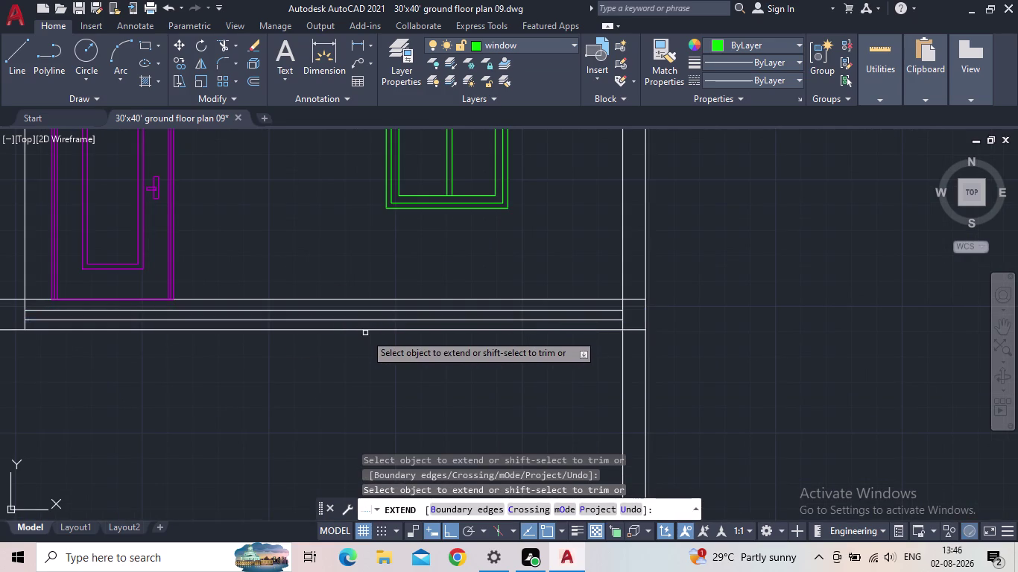
scroll(down, 3)
key(Escape)
scroll(down, 3)
middle_drag(453, 316, 400, 337)
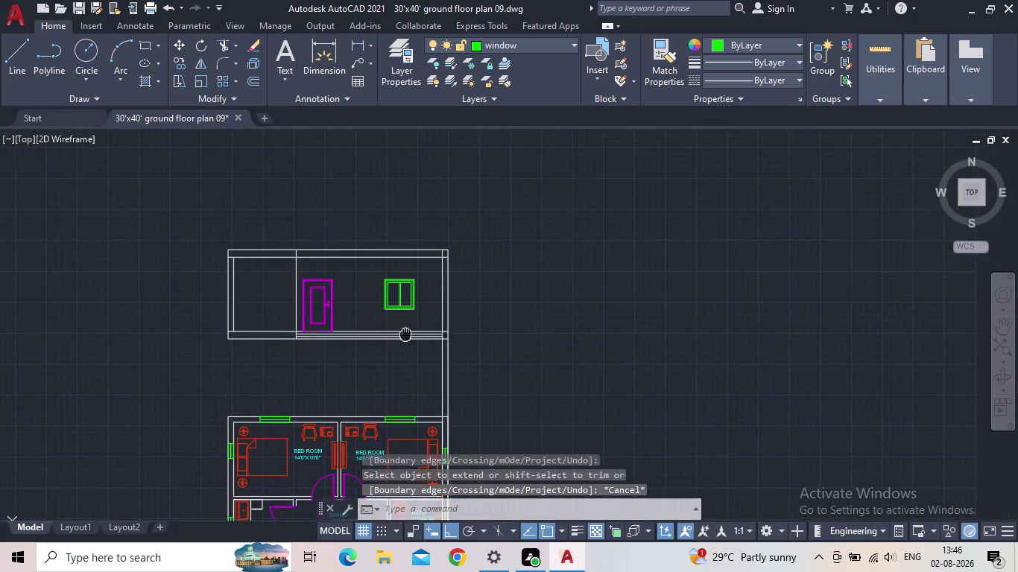
middle_drag(400, 337, 392, 339)
scroll(up, 3)
scroll(up, 3)
Trim the crossing line segments along the elevation base.
text(tr)
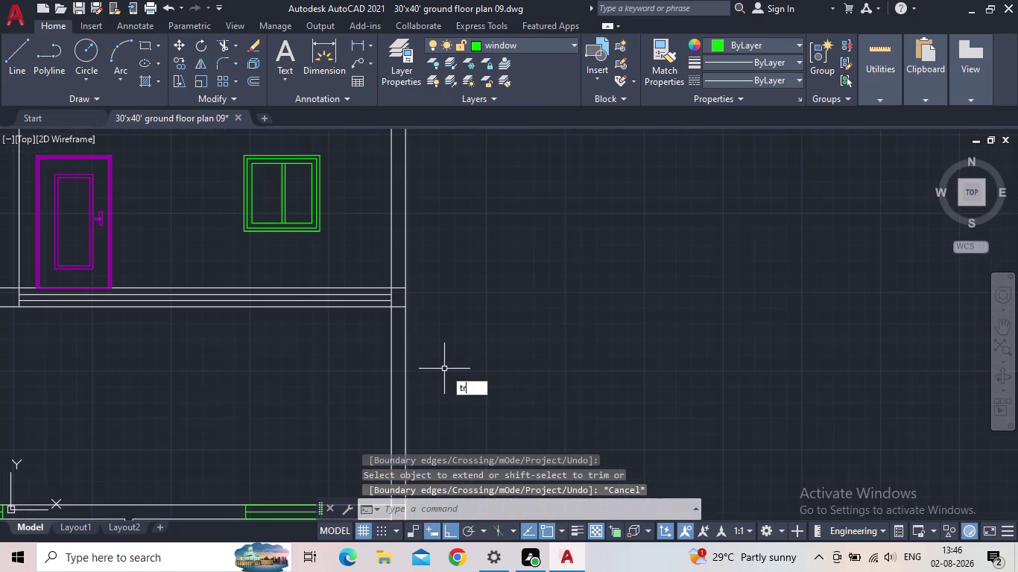
key(Return)
drag(451, 366, 297, 363)
scroll(down, 3)
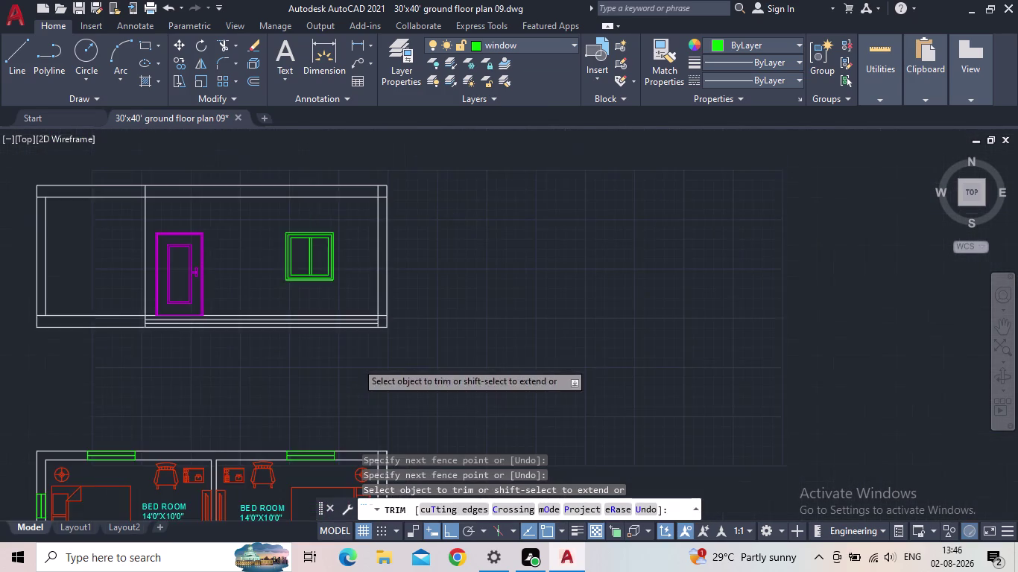
middle_drag(379, 340, 392, 231)
scroll(down, 3)
middle_drag(442, 361, 442, 301)
key(Escape)
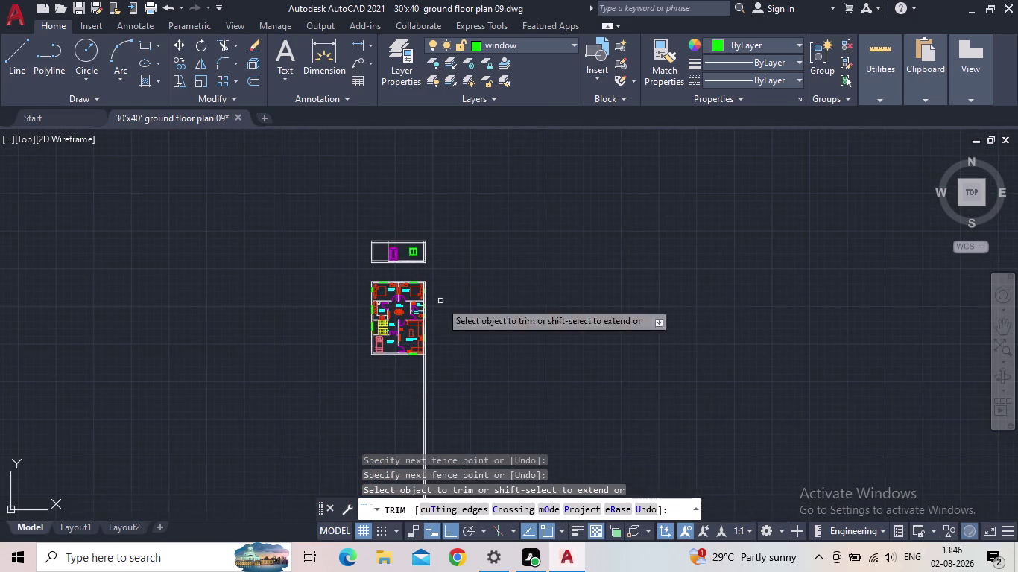
Erase the long stray vertical line below the elevation.
drag(465, 396, 393, 398)
click(358, 397)
key(Delete)
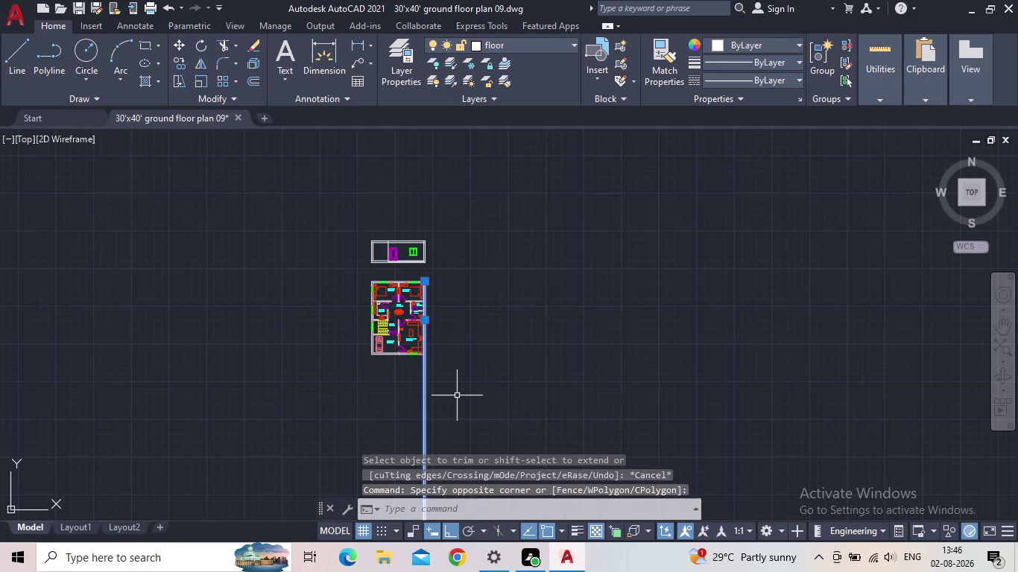
scroll(up, 3)
middle_drag(527, 323, 525, 325)
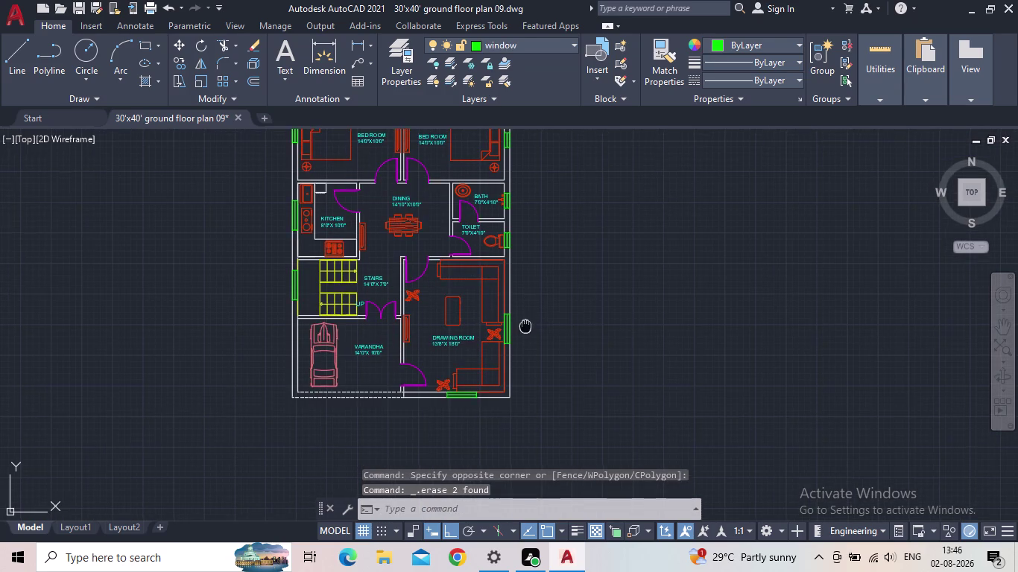
middle_drag(525, 325, 490, 367)
scroll(up, 3)
middle_drag(503, 353, 564, 246)
middle_drag(562, 251, 550, 349)
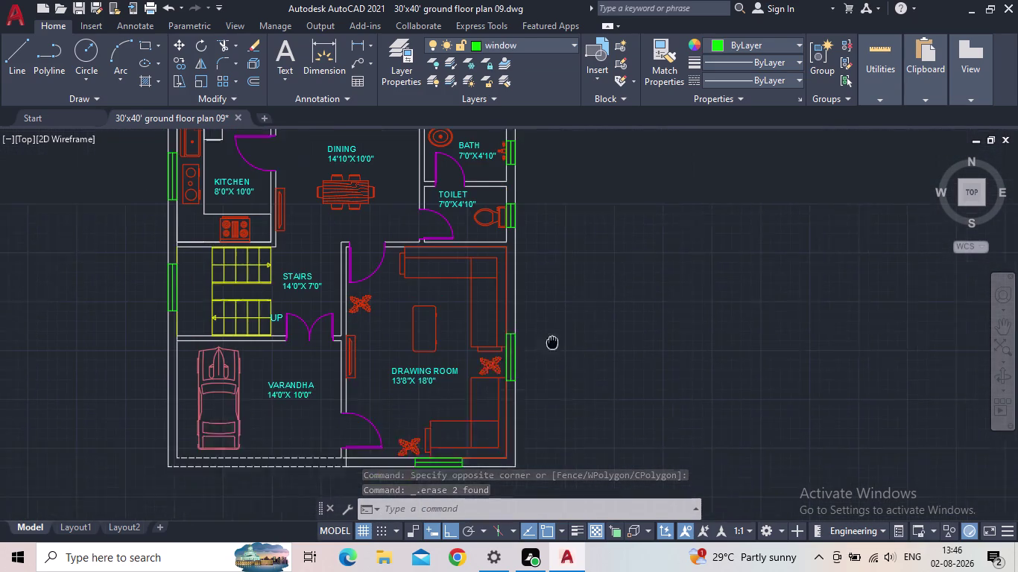
middle_drag(549, 350, 517, 359)
Save the drawing and pan back toward the elevation.
click(77, 5)
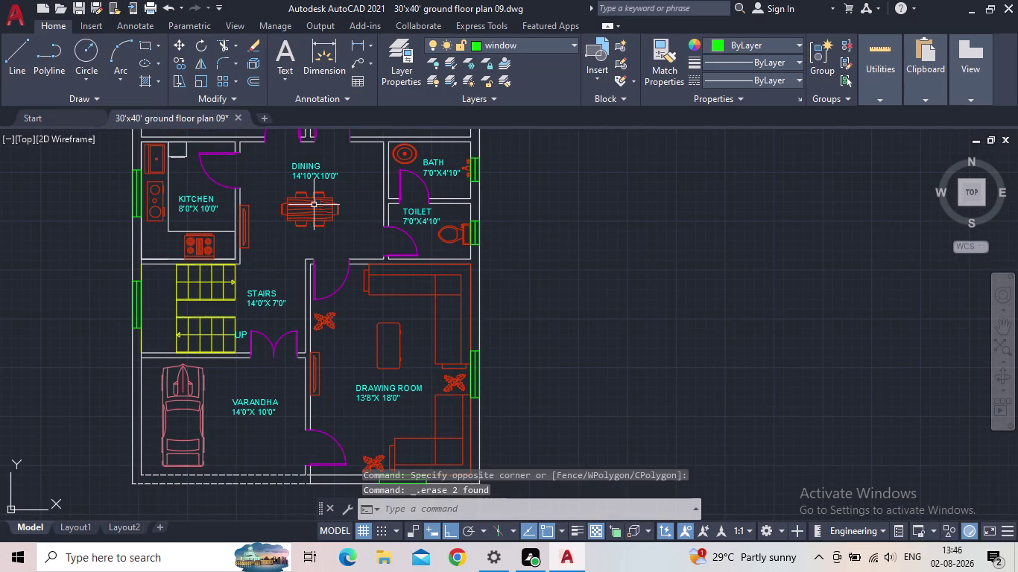
middle_drag(562, 265, 558, 445)
scroll(down, 3)
middle_drag(528, 239, 511, 328)
scroll(up, 3)
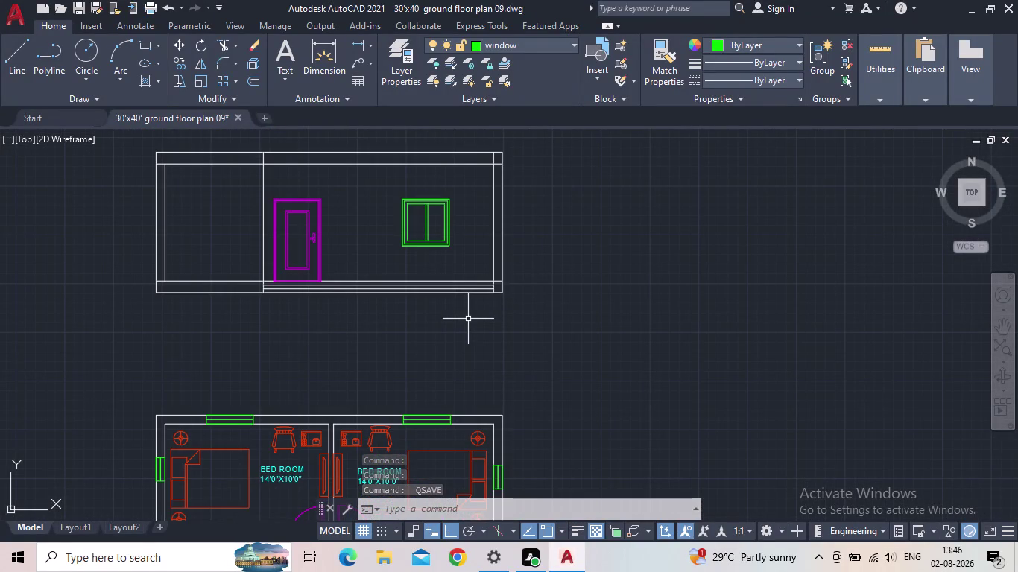
Check the front elevation's corners, then open the Layer Properties Manager listing all nine layers.
scroll(up, 3)
scroll(up, 3)
middle_drag(524, 287, 508, 339)
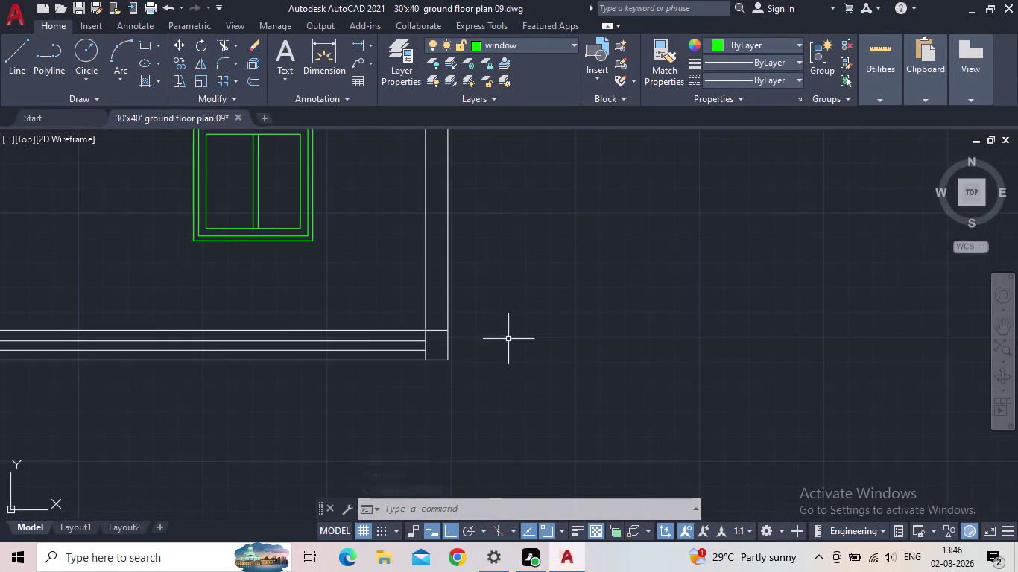
scroll(up, 3)
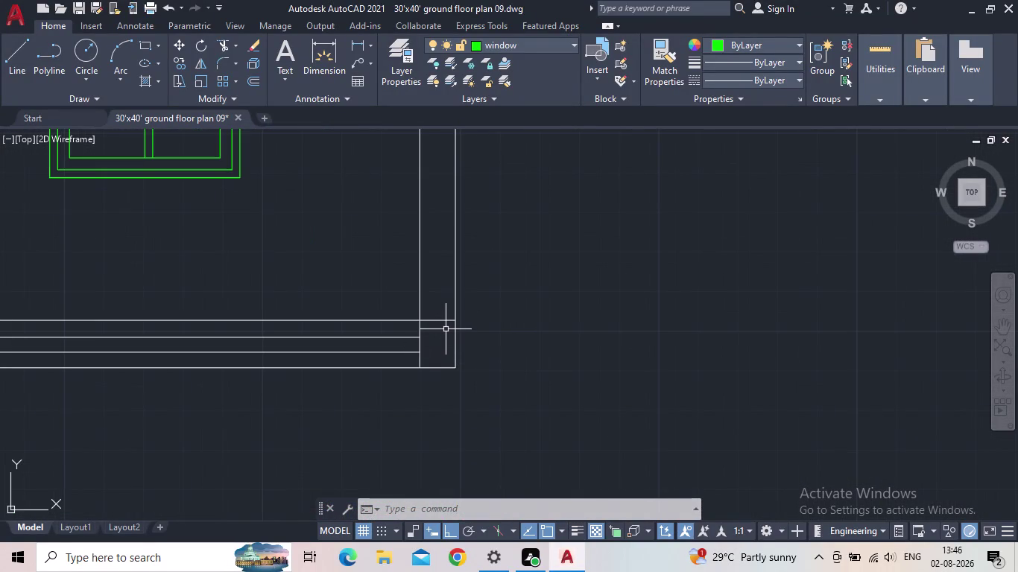
scroll(up, 3)
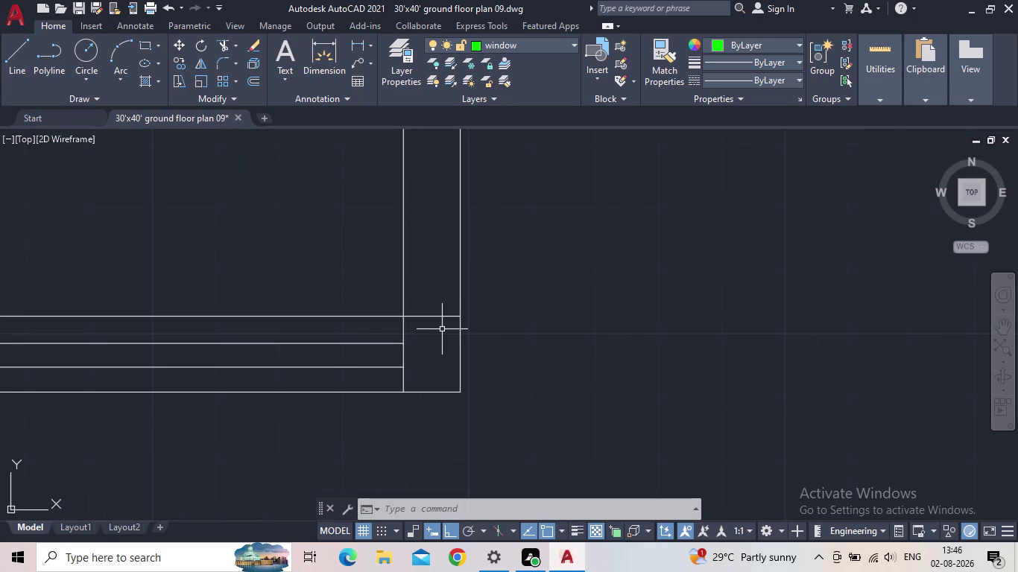
scroll(down, 3)
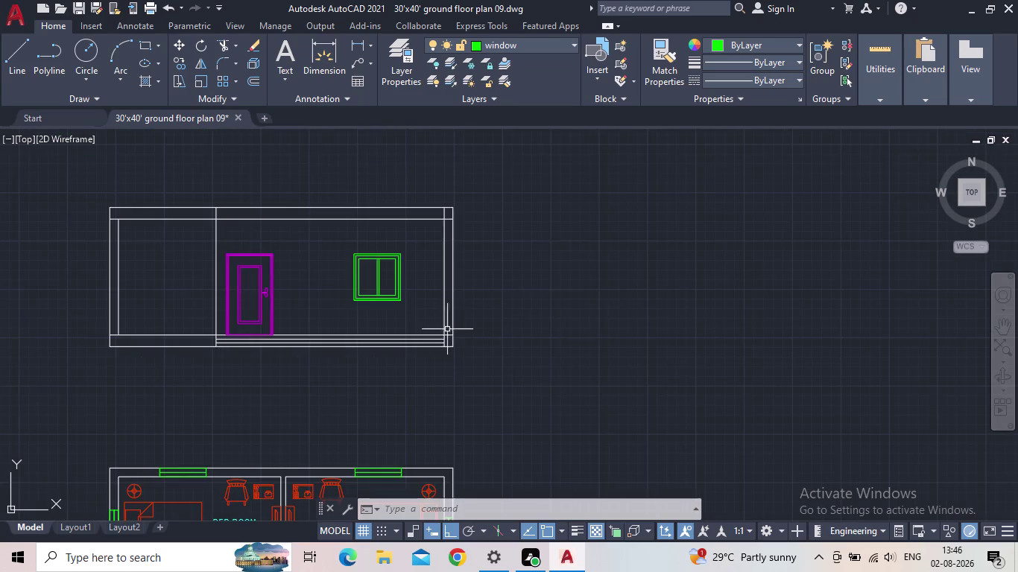
middle_drag(416, 313, 555, 340)
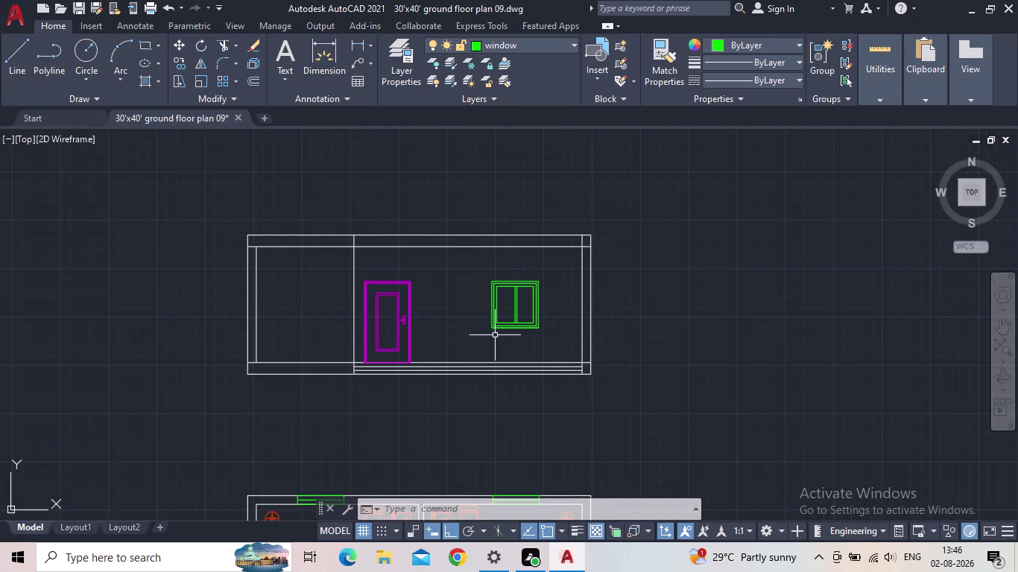
scroll(up, 3)
scroll(down, 3)
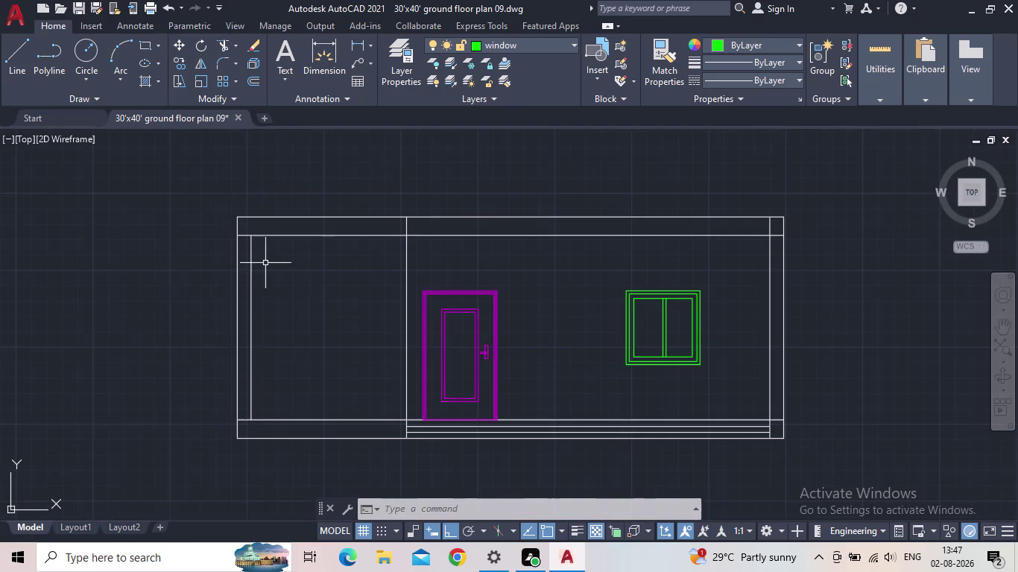
middle_drag(266, 263, 258, 253)
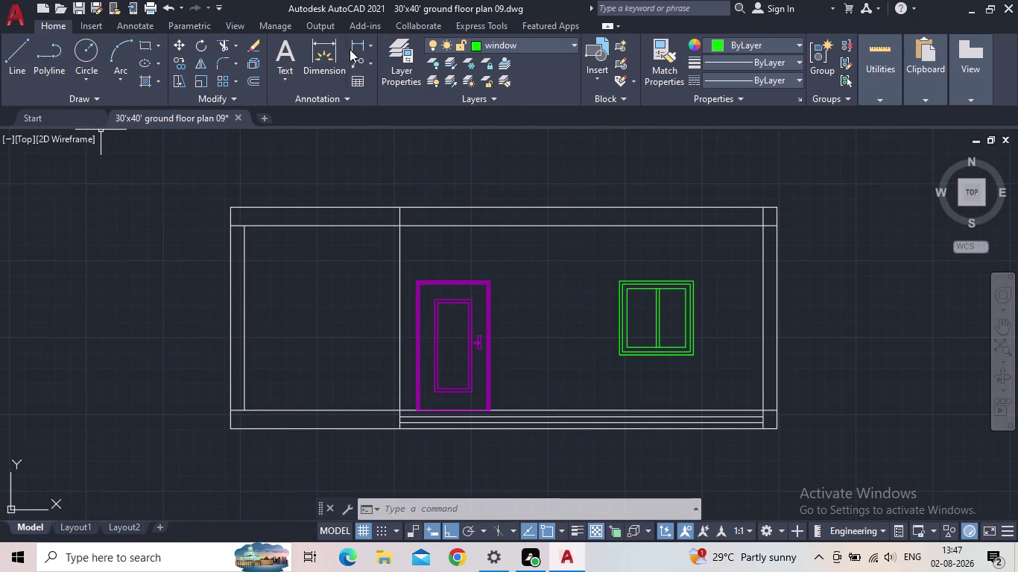
click(390, 63)
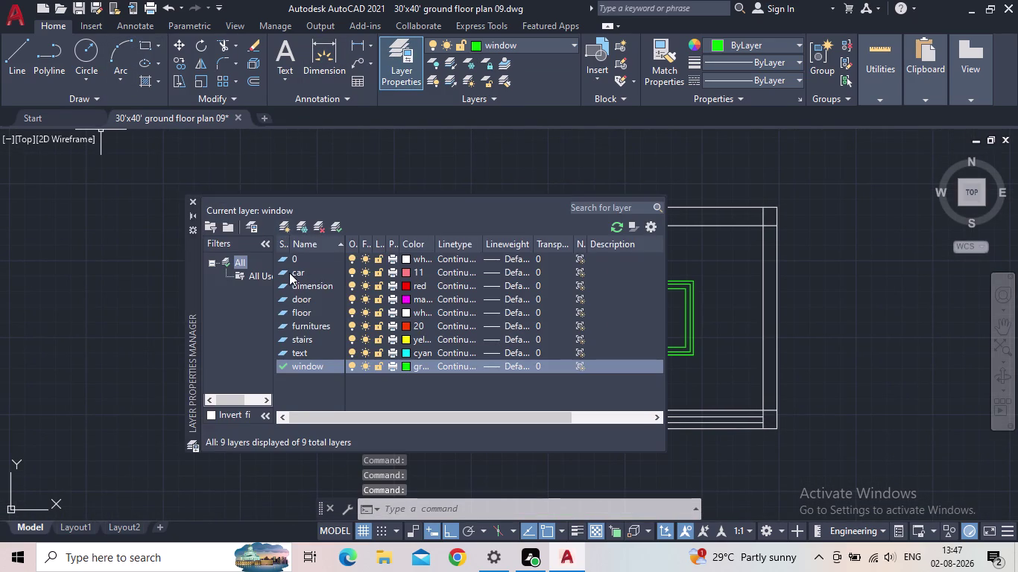
Make the floor layer current, then create a new layer named 'column'.
double_click(279, 310)
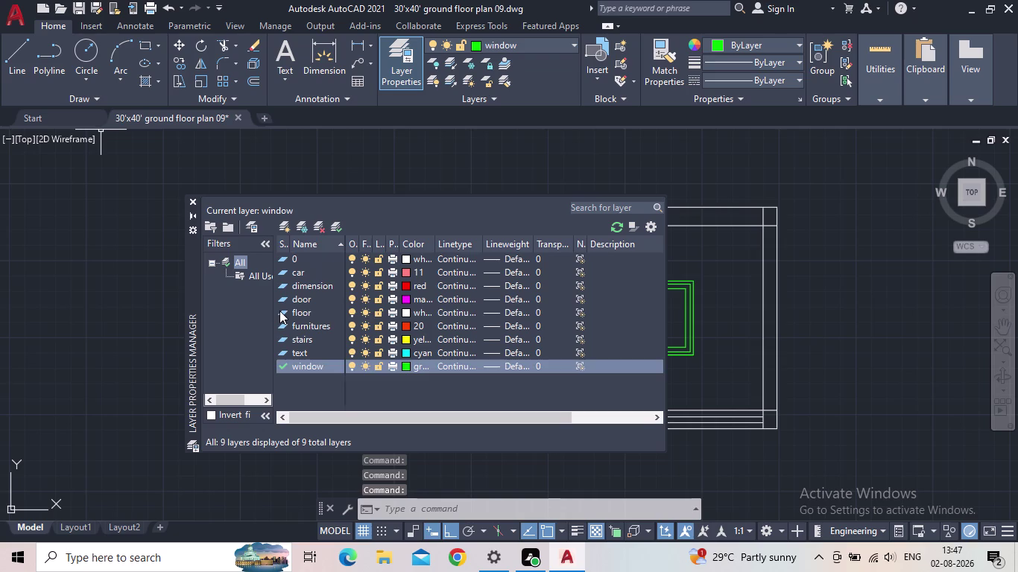
click(190, 198)
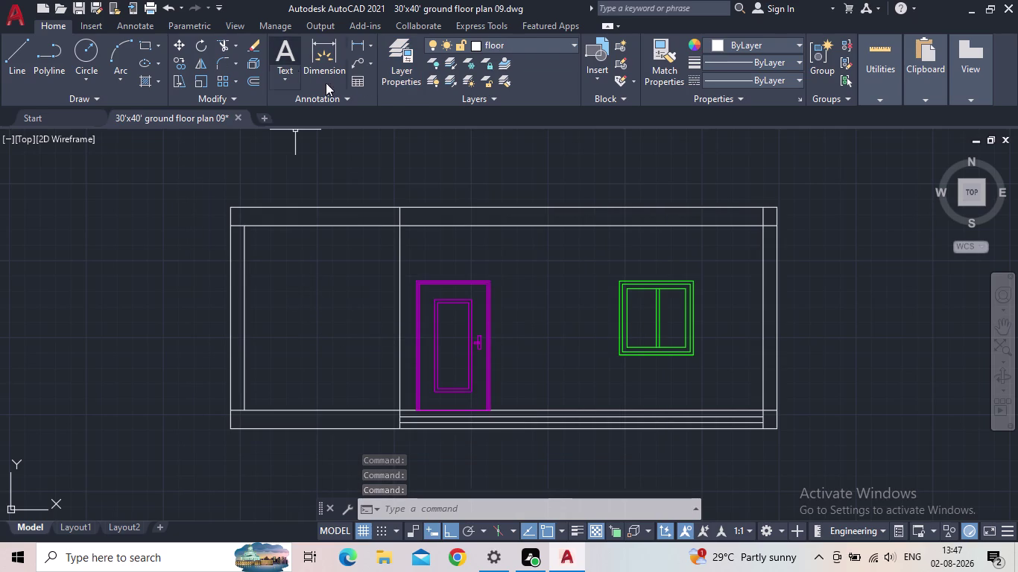
click(391, 63)
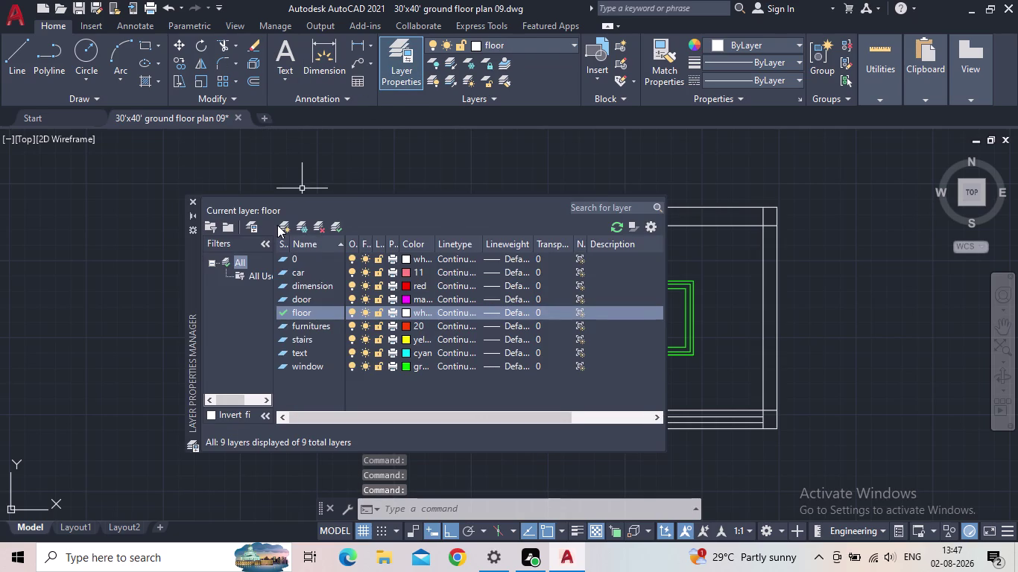
click(282, 225)
text(co)
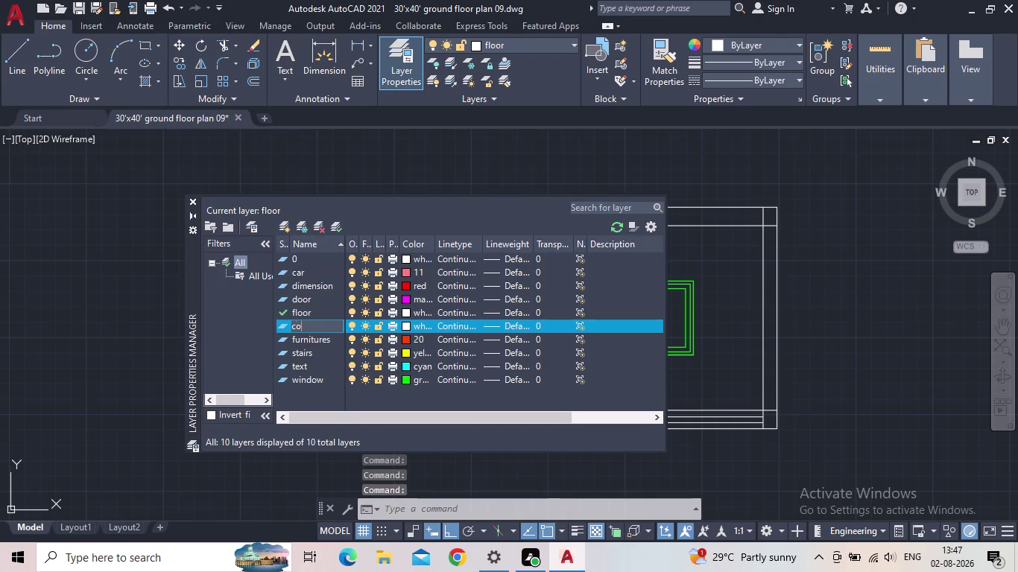
text(lumn)
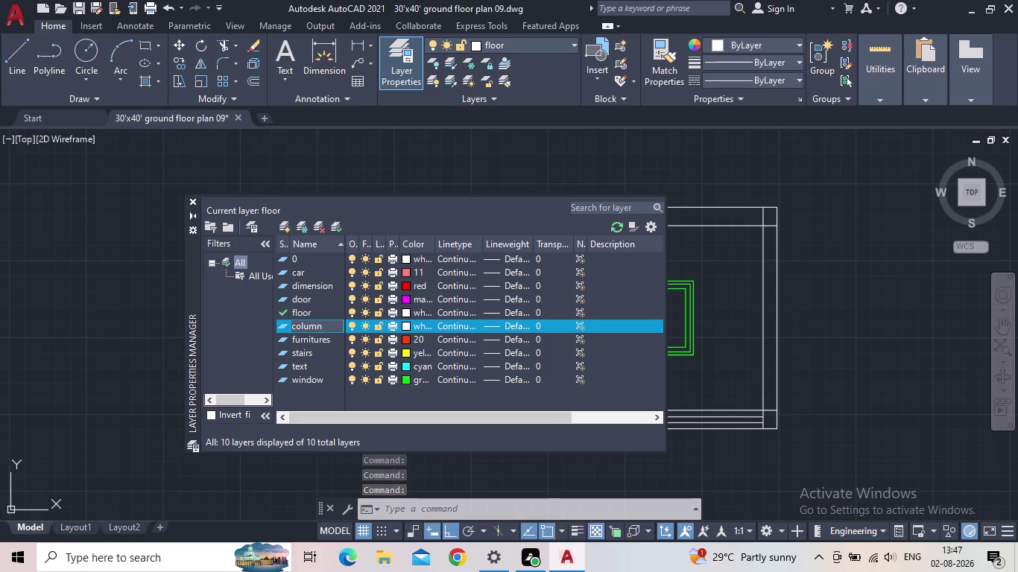
key(Return)
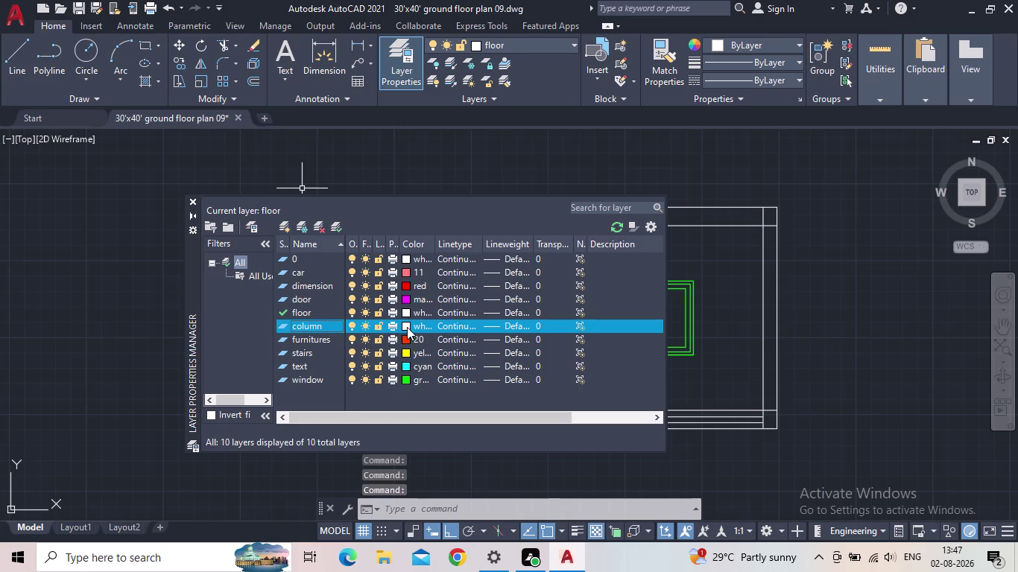
Color the column layer yellow, make it current, and close the layer manager.
click(407, 327)
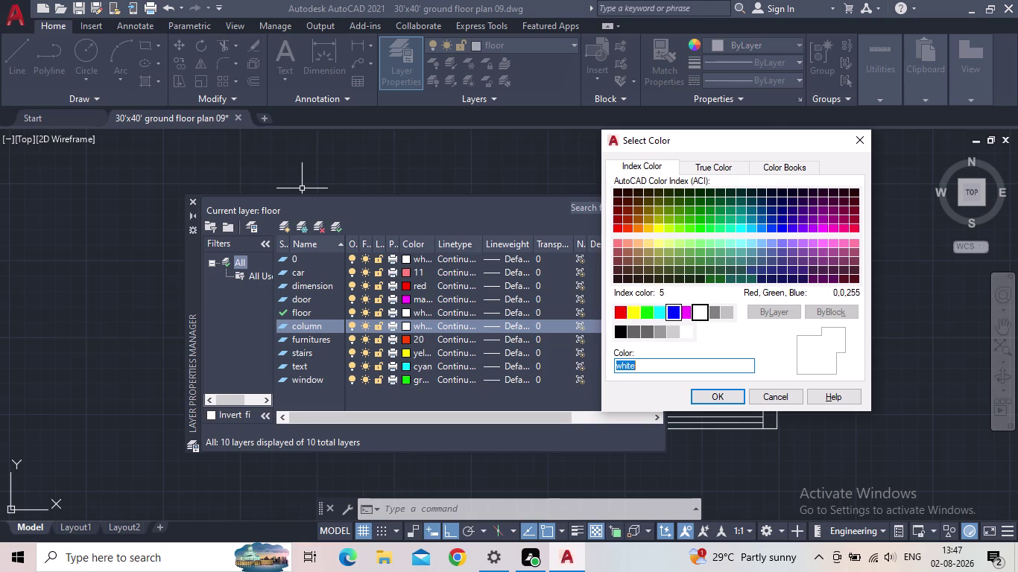
click(666, 243)
click(714, 396)
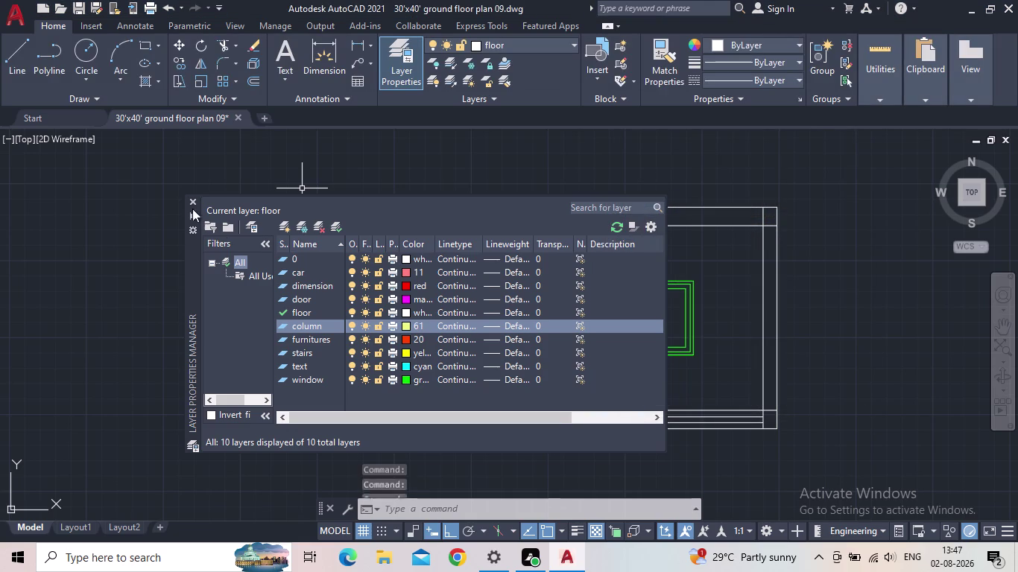
double_click(282, 326)
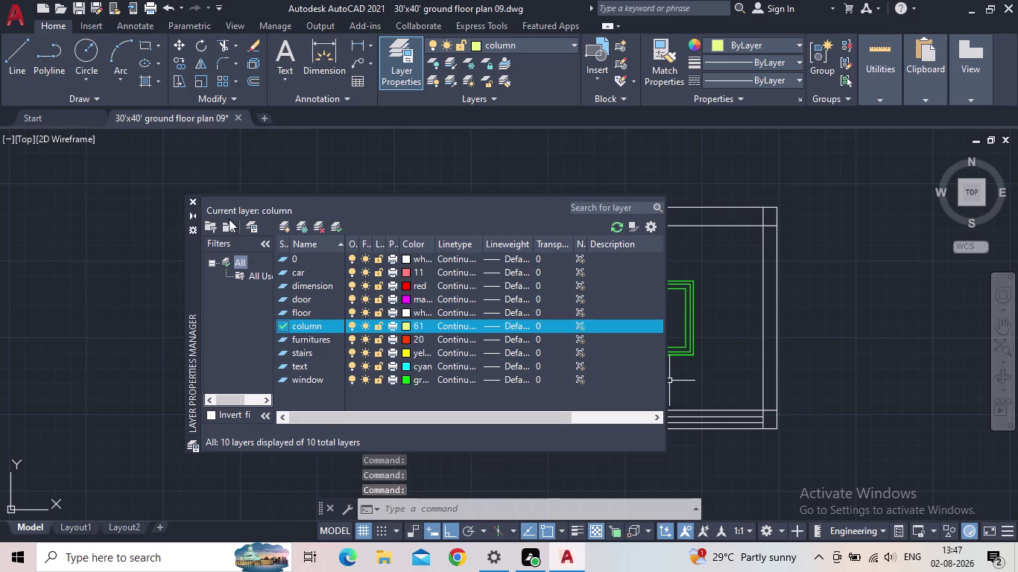
click(190, 201)
Draw a small rectangle at the bottom of the left wall as the column base.
middle_drag(344, 313, 366, 273)
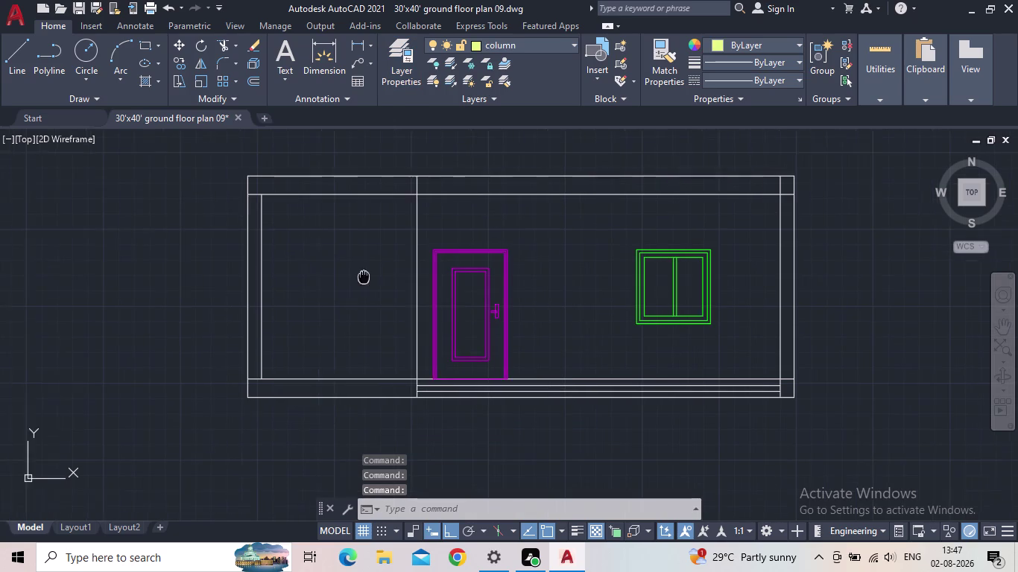
middle_drag(366, 274, 365, 273)
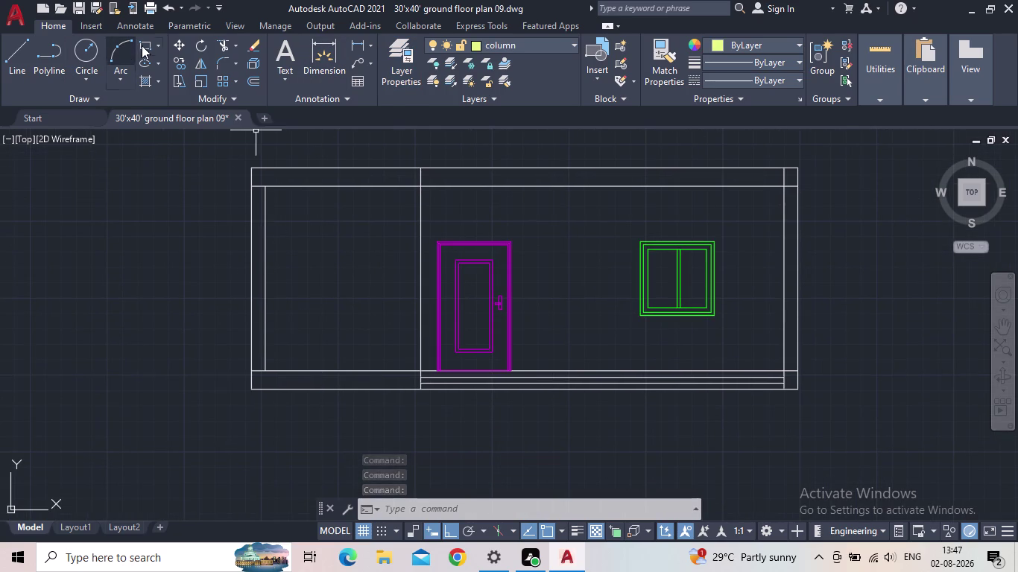
click(146, 42)
scroll(up, 3)
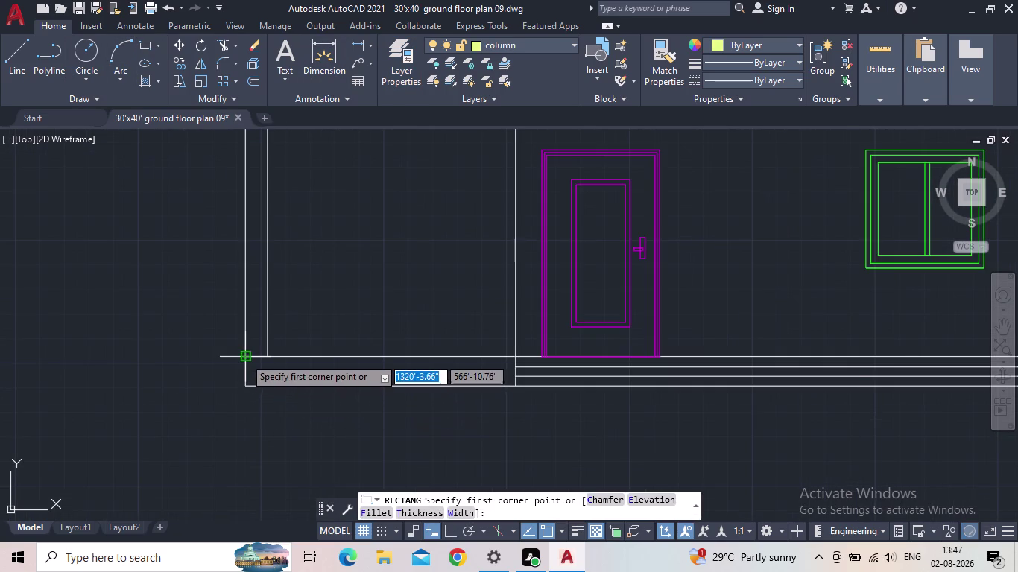
scroll(up, 3)
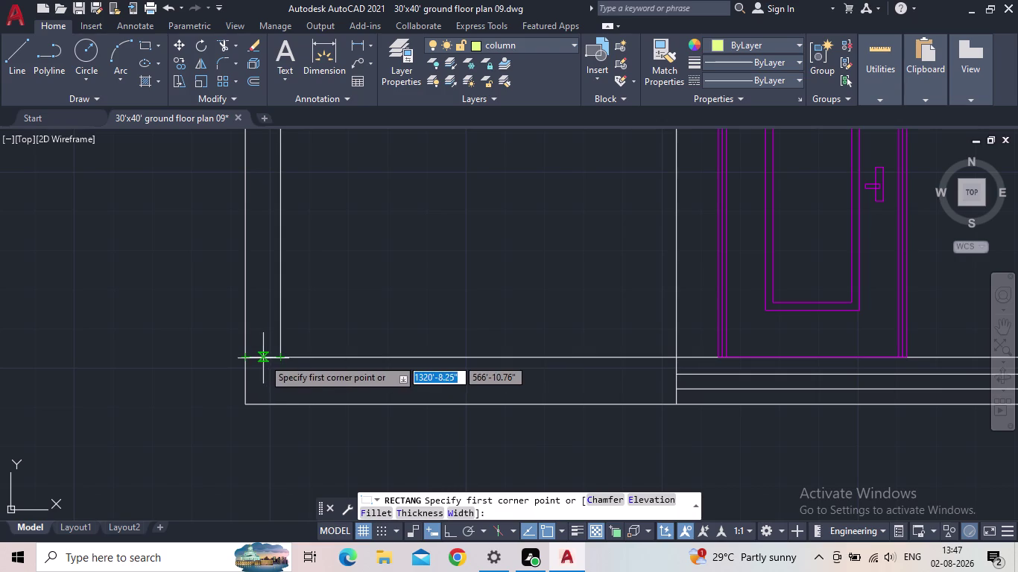
click(264, 359)
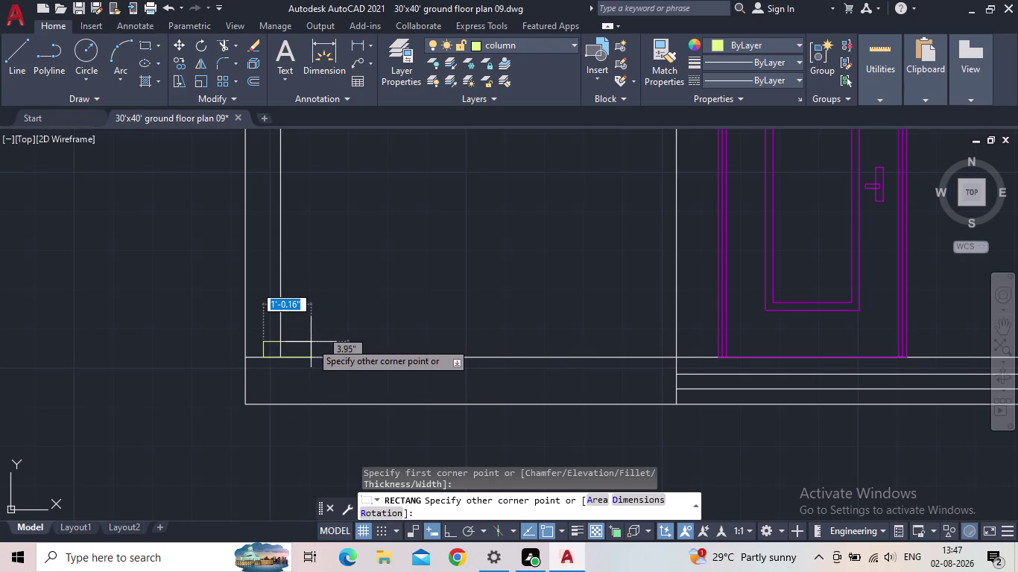
click(315, 343)
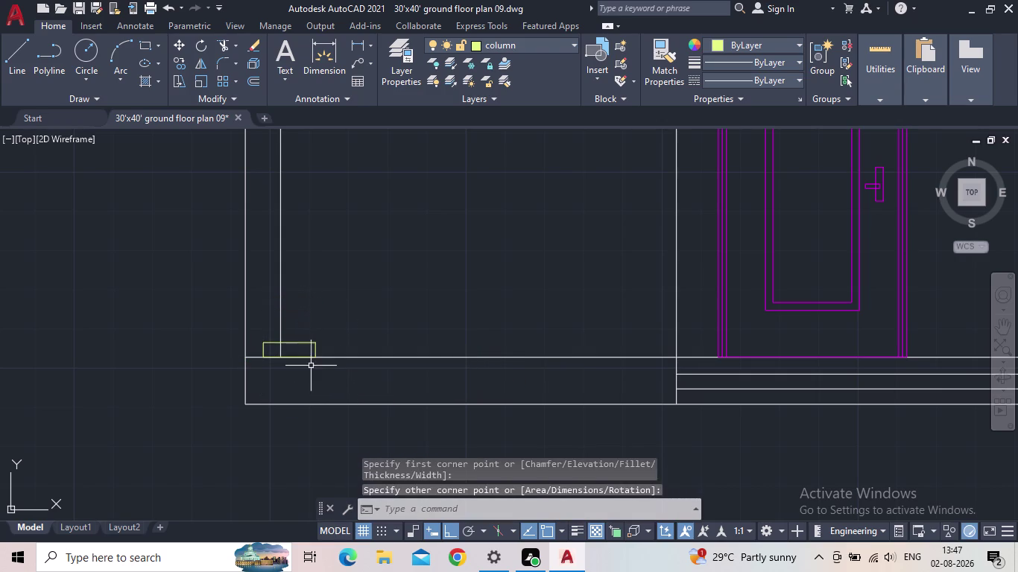
Zoom in on the new base rectangle and select it.
scroll(down, 3)
scroll(down, 3)
middle_drag(321, 338, 316, 367)
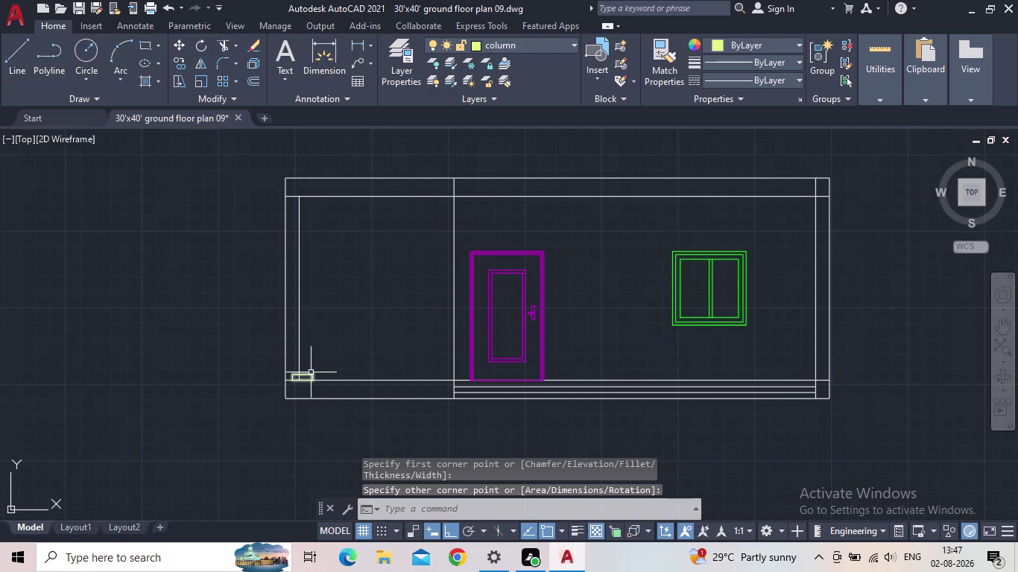
middle_drag(316, 290, 319, 328)
scroll(up, 3)
scroll(up, 3)
middle_drag(300, 438, 322, 385)
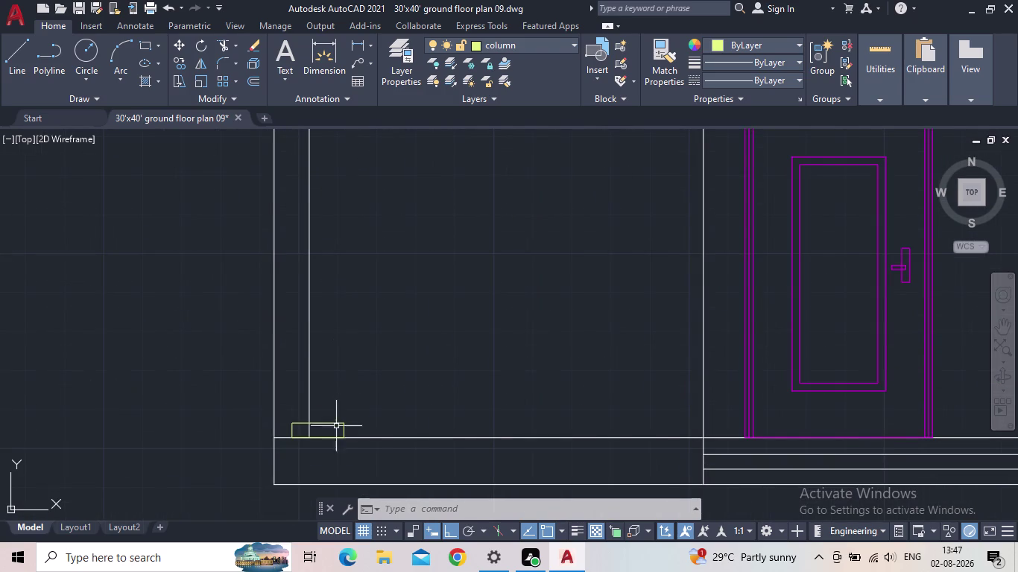
click(334, 420)
click(329, 426)
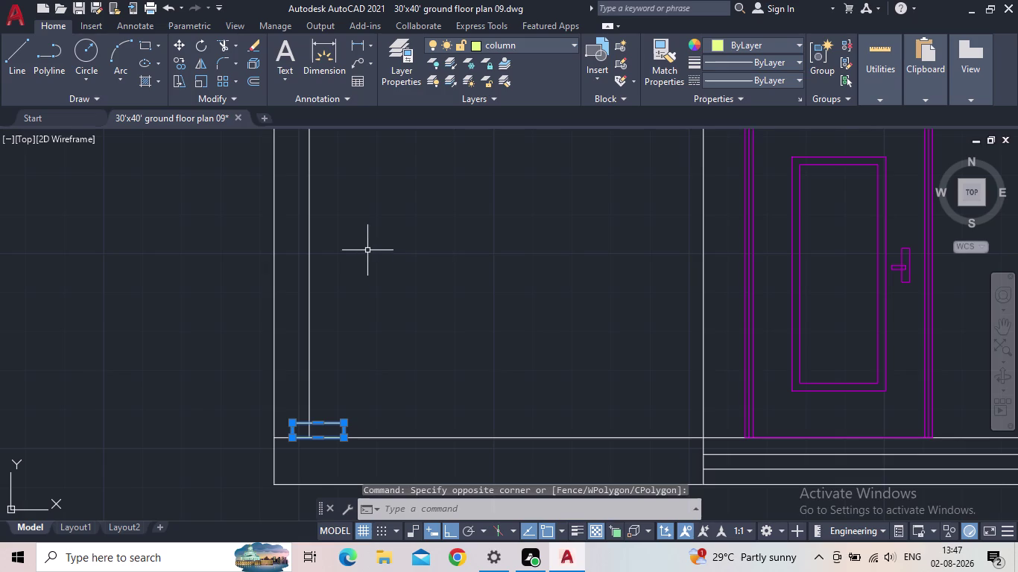
Copy the base rectangle with CO to the top of the left wall as the capital.
key(c)
key(o)
key(Return)
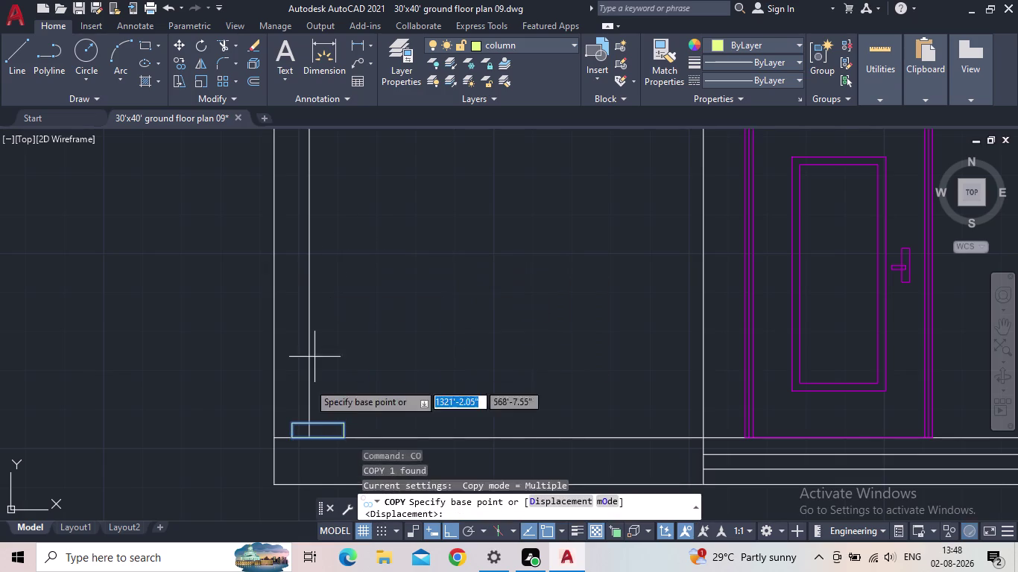
scroll(up, 3)
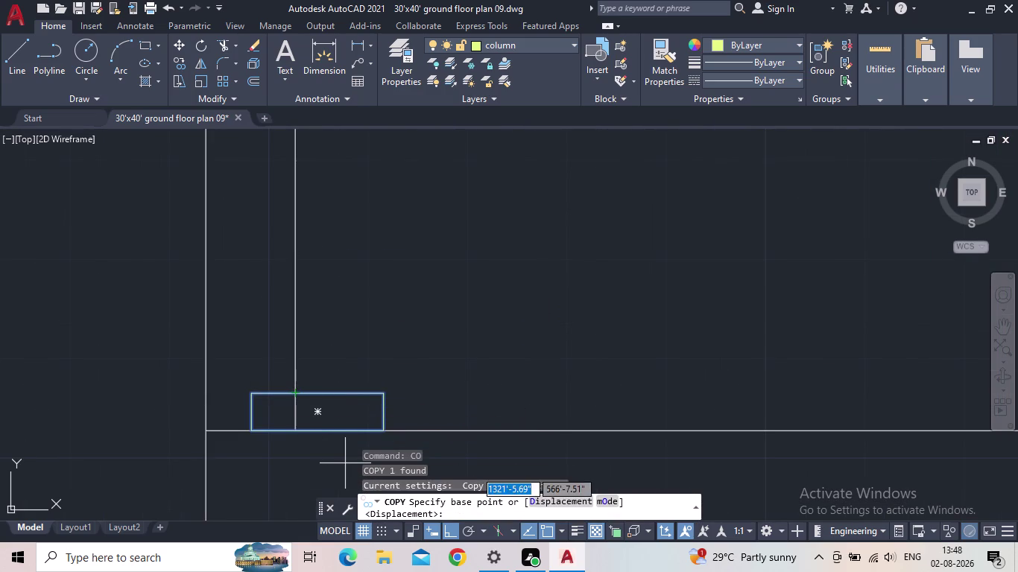
drag(292, 393, 296, 377)
middle_drag(302, 215, 306, 225)
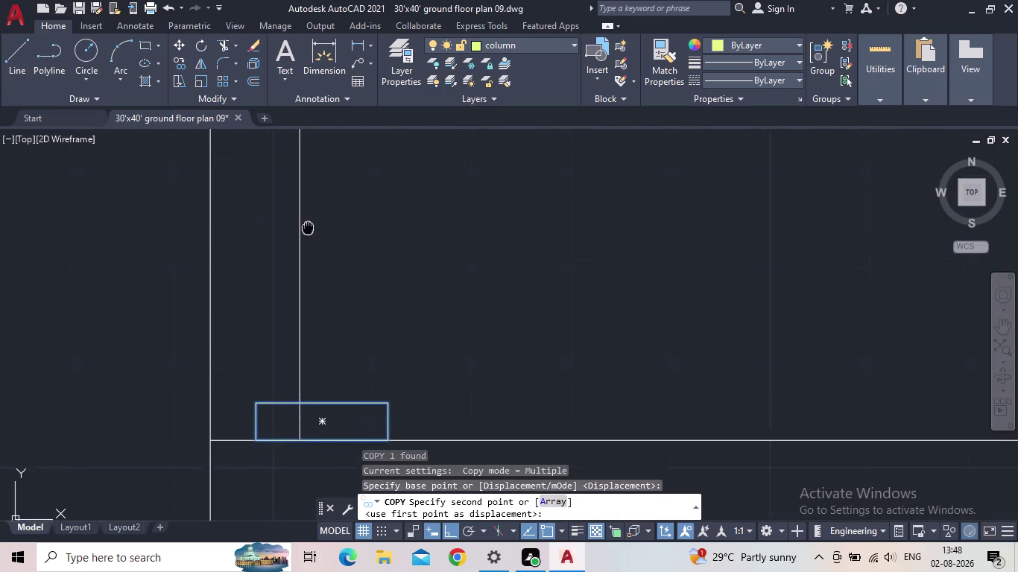
middle_drag(307, 225, 346, 408)
scroll(down, 3)
middle_drag(361, 236, 360, 445)
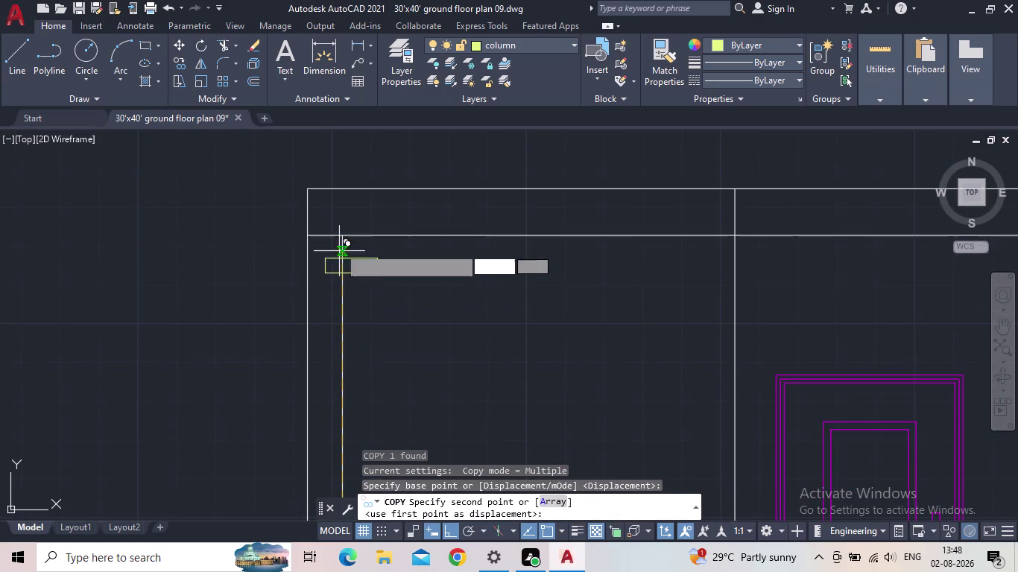
click(340, 238)
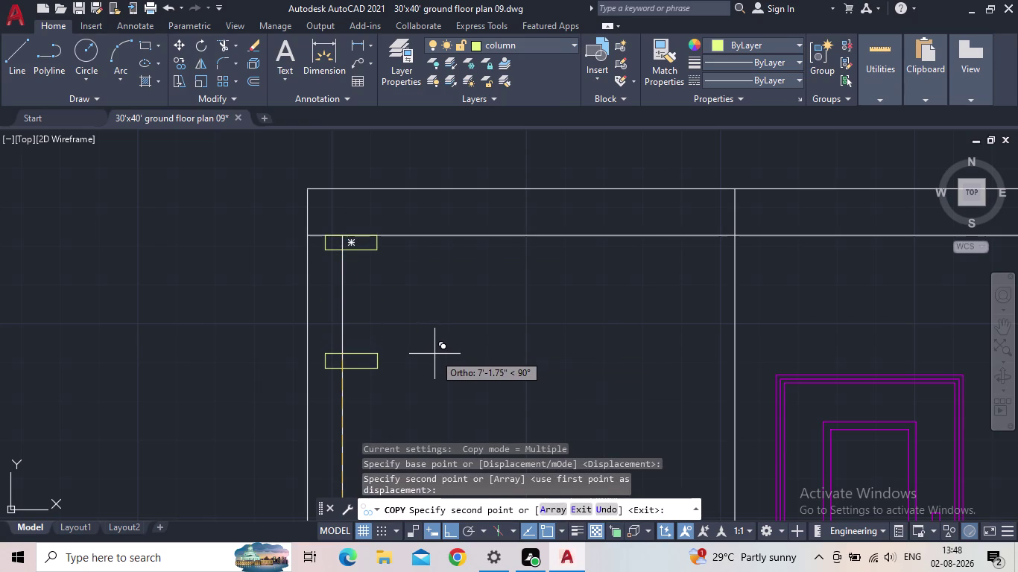
key(Escape)
Review the elevation's column base and capital, then start the LINE command.
scroll(down, 3)
middle_drag(429, 345, 441, 249)
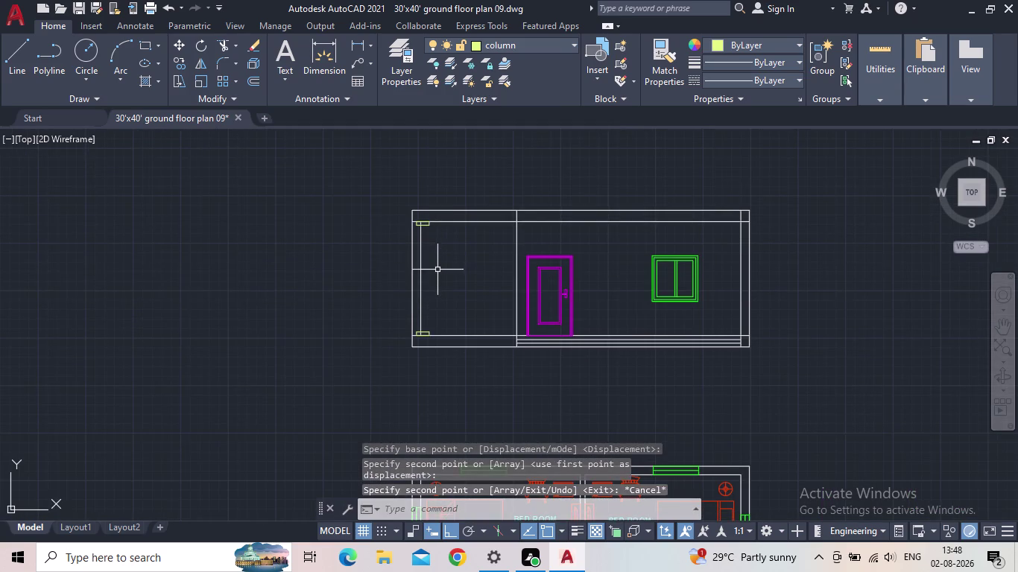
scroll(up, 3)
middle_drag(451, 305, 404, 353)
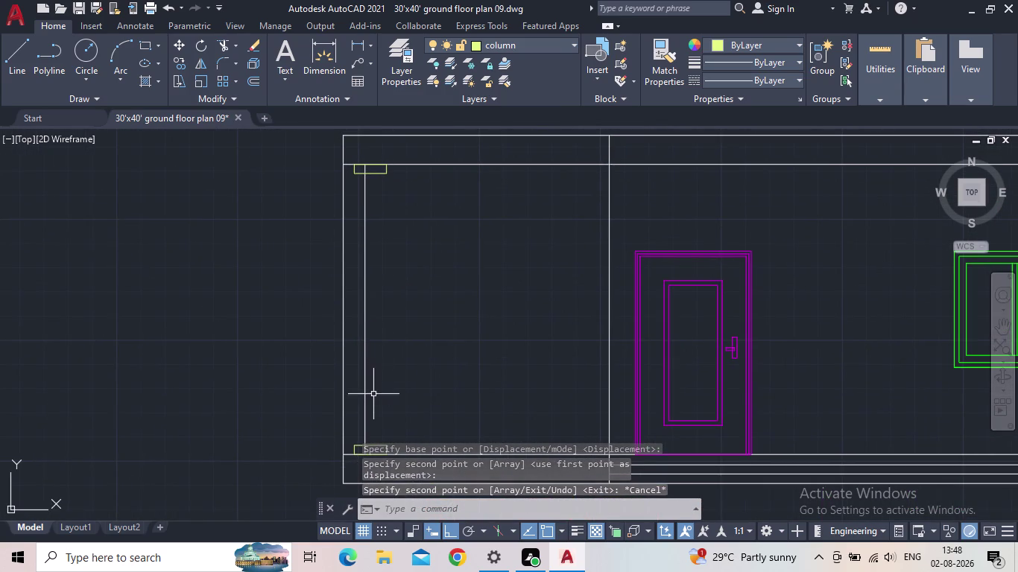
scroll(up, 3)
scroll(down, 3)
key(l)
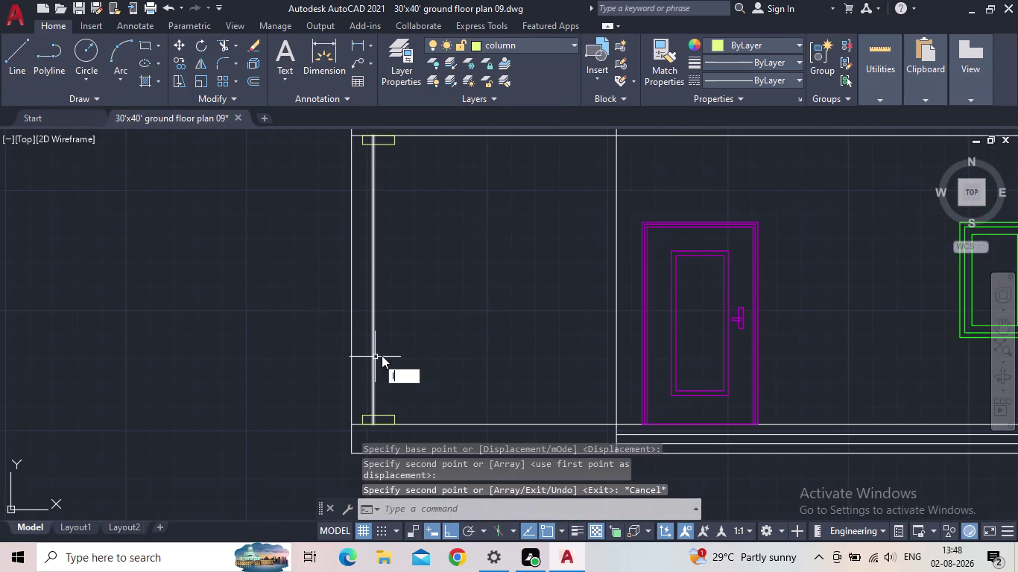
key(Return)
Draw a vertical shaft line from the top of the base up to the capital.
scroll(up, 3)
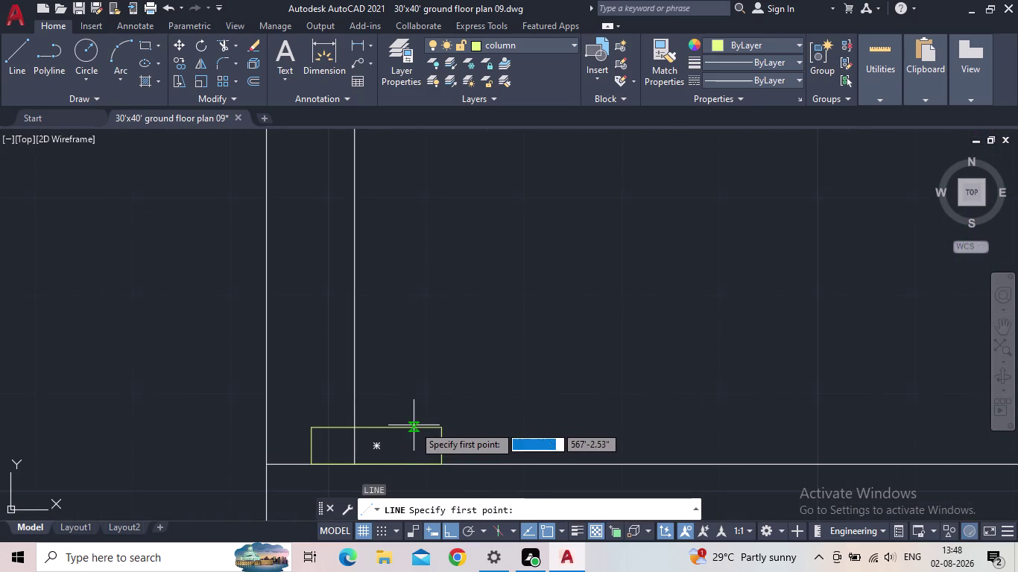
click(414, 426)
middle_drag(400, 215, 398, 354)
scroll(down, 3)
middle_drag(398, 190, 367, 360)
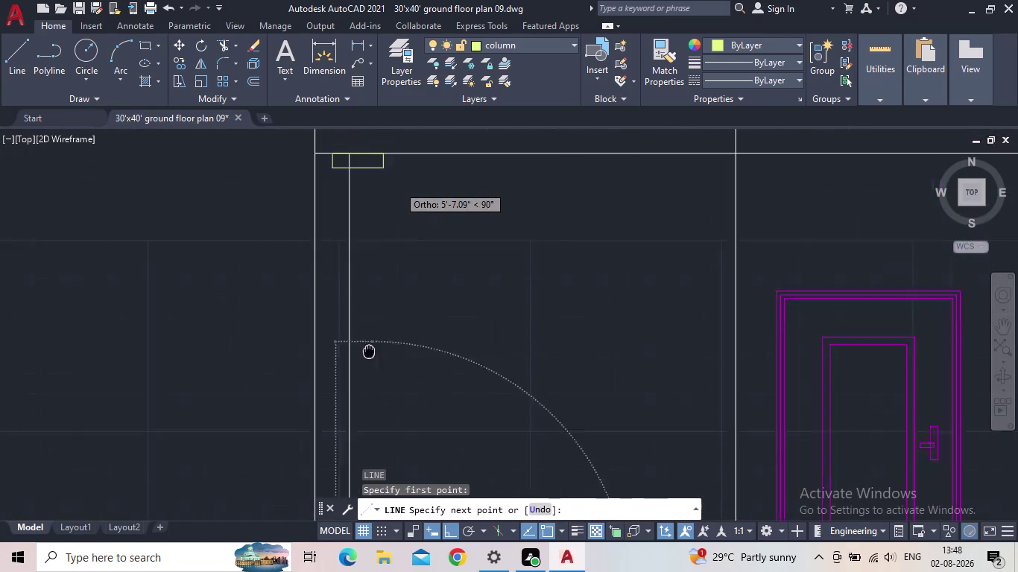
middle_drag(368, 360, 351, 453)
click(357, 278)
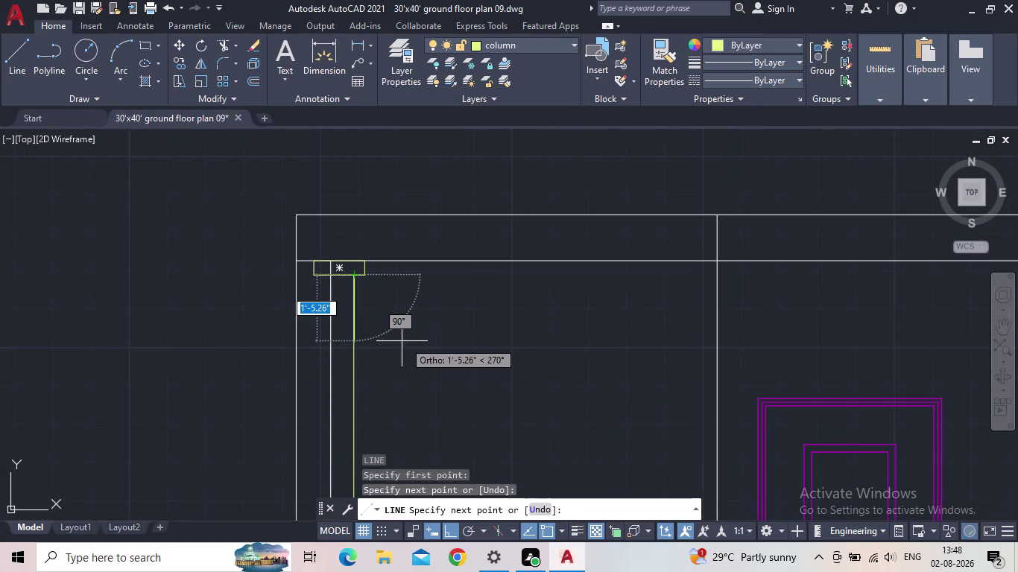
key(Escape)
View the whole elevation with the finished column and save the drawing.
scroll(down, 3)
middle_drag(473, 359, 419, 245)
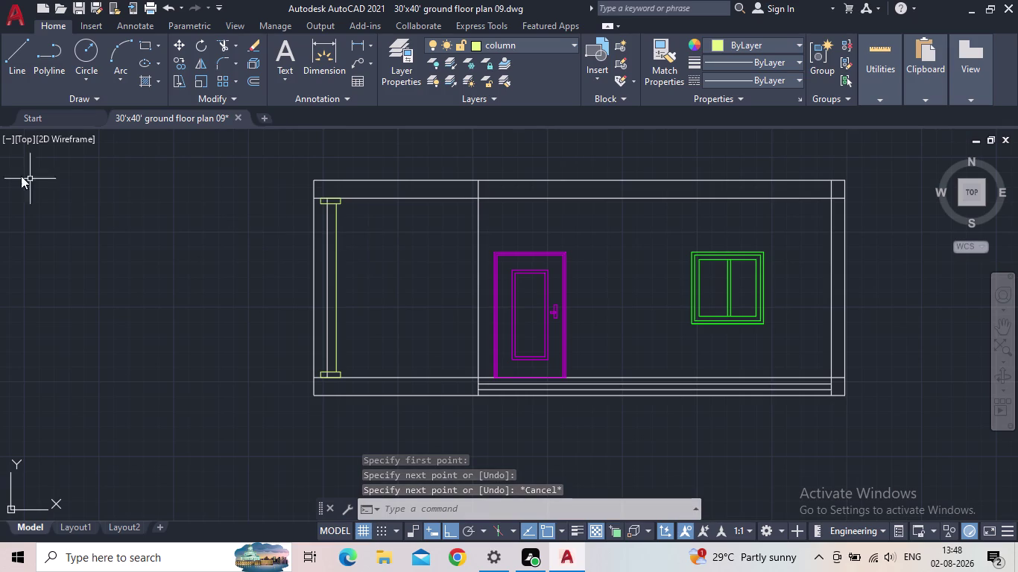
click(78, 8)
click(79, 9)
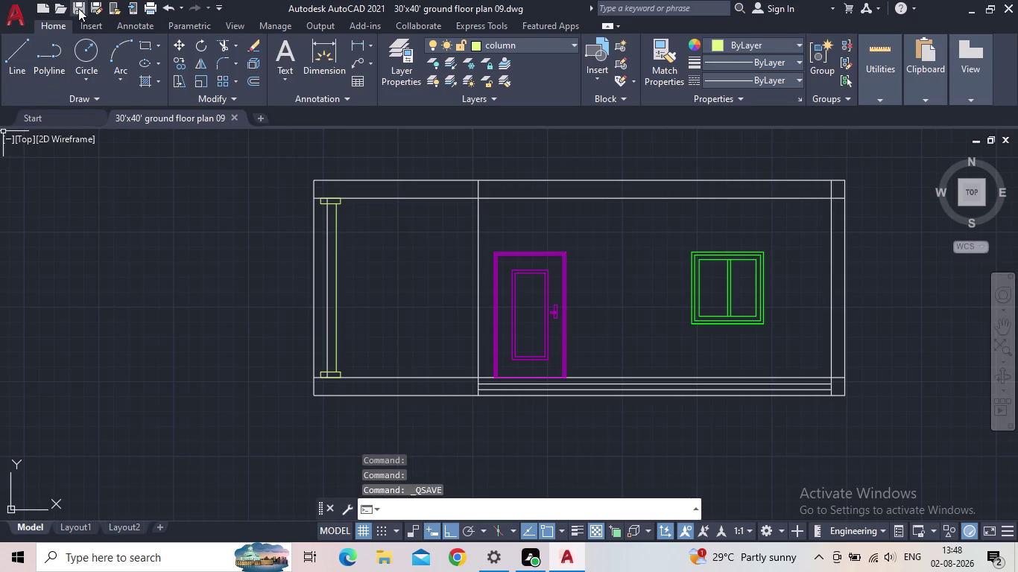